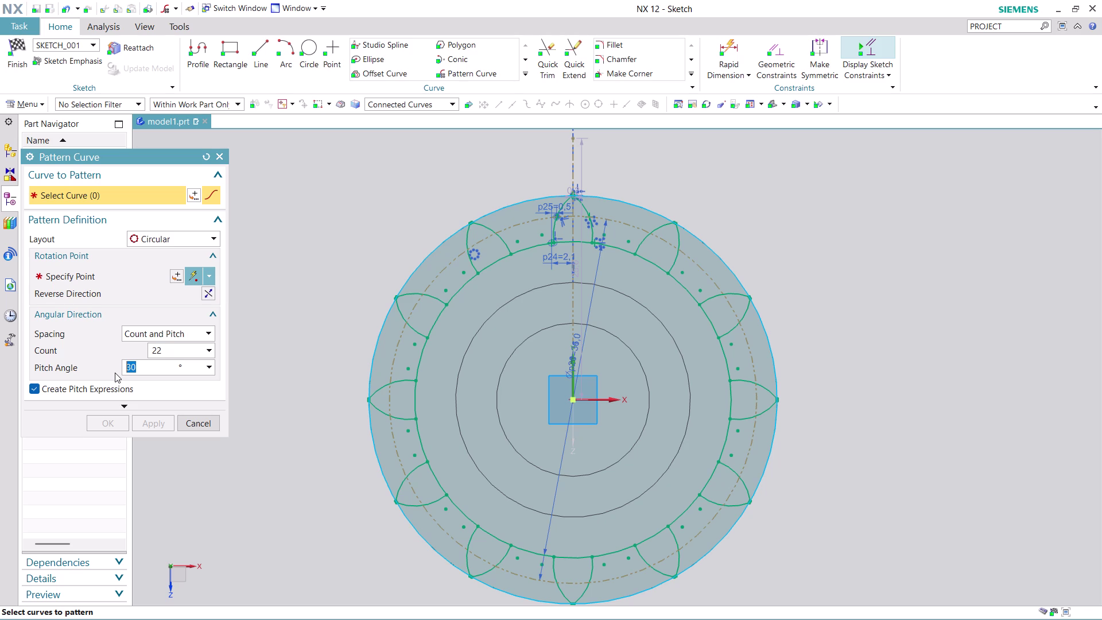
Pattern the four petal arcs around the shaft centre at a 15° pitch angle.
text(15)
click(114, 276)
click(123, 198)
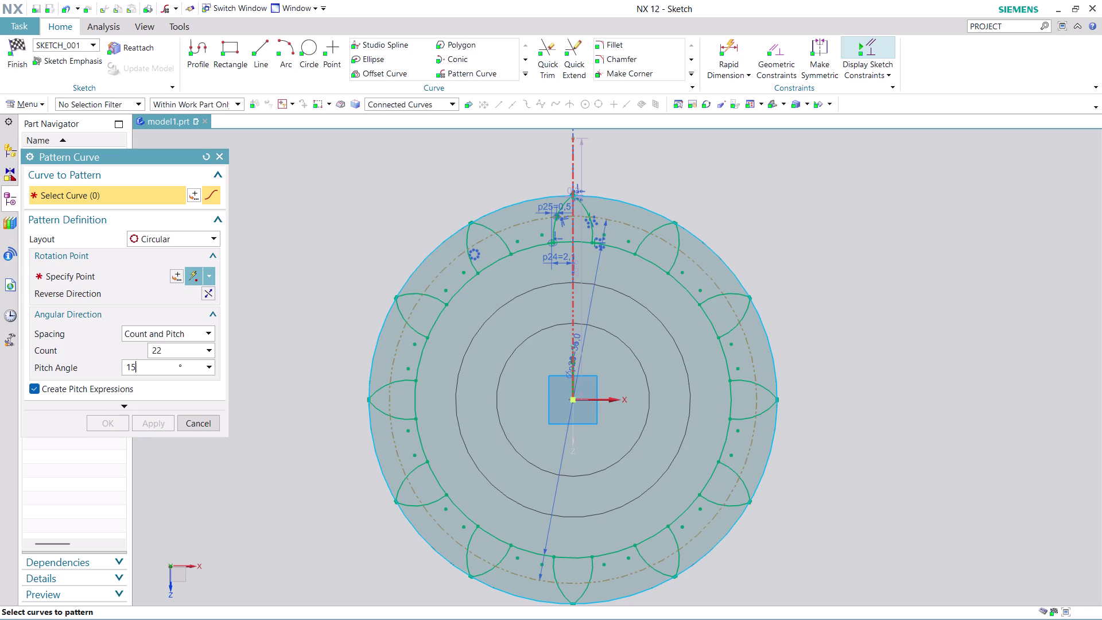
click(560, 207)
click(581, 211)
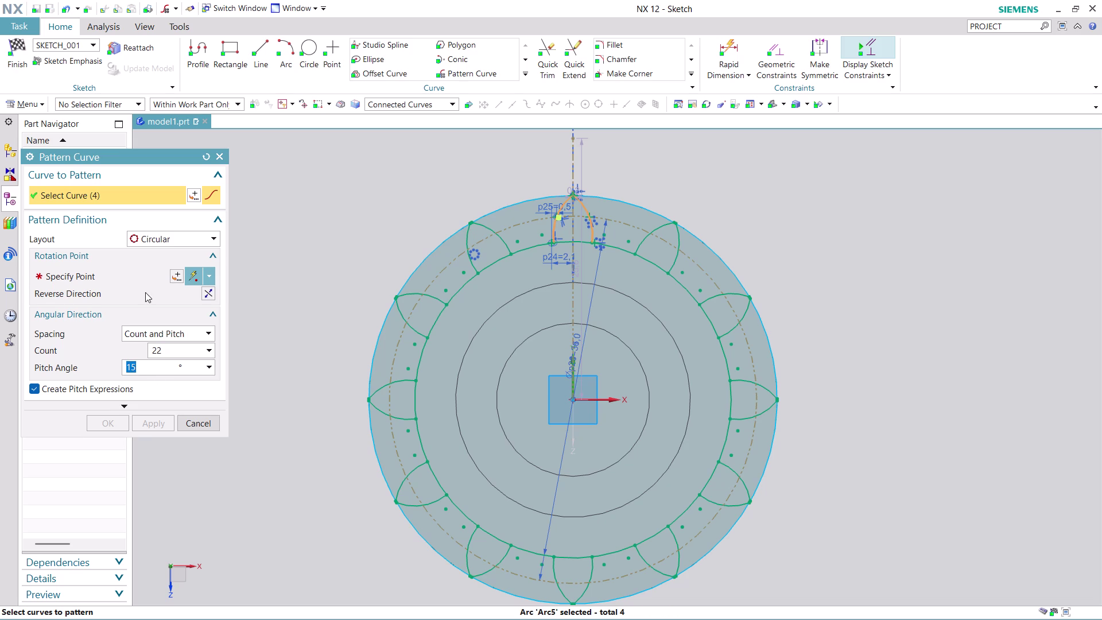
click(147, 276)
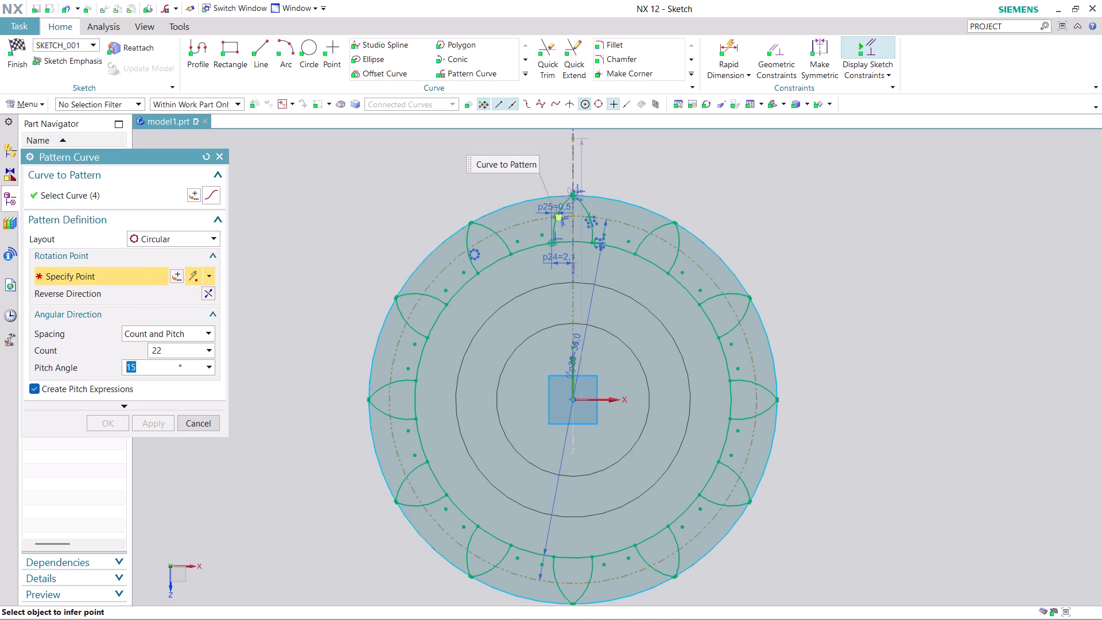
click(420, 435)
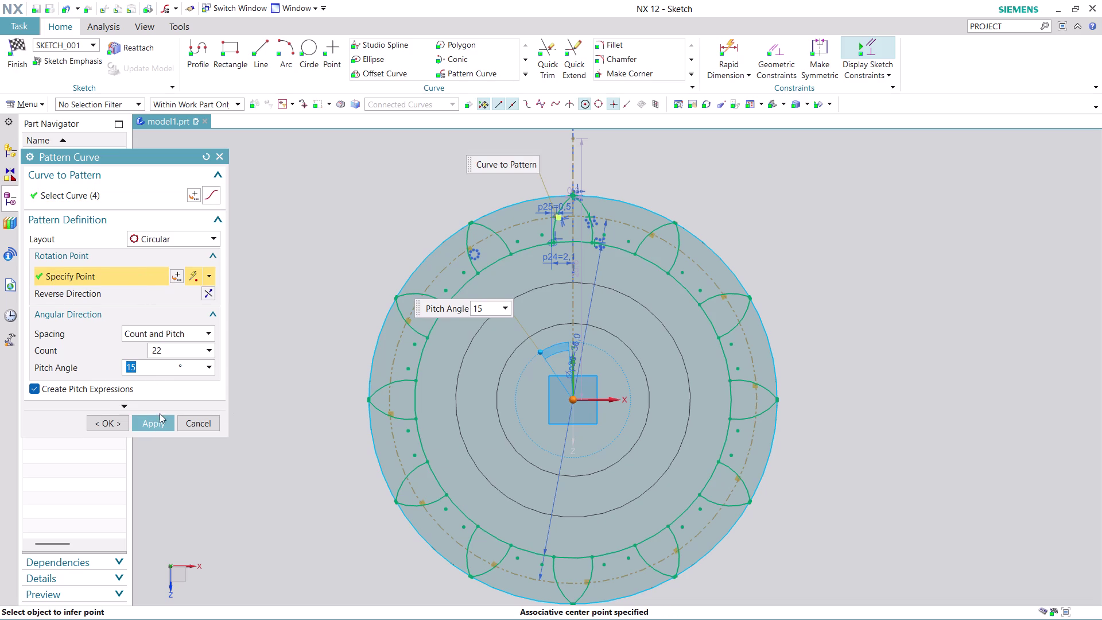
click(152, 424)
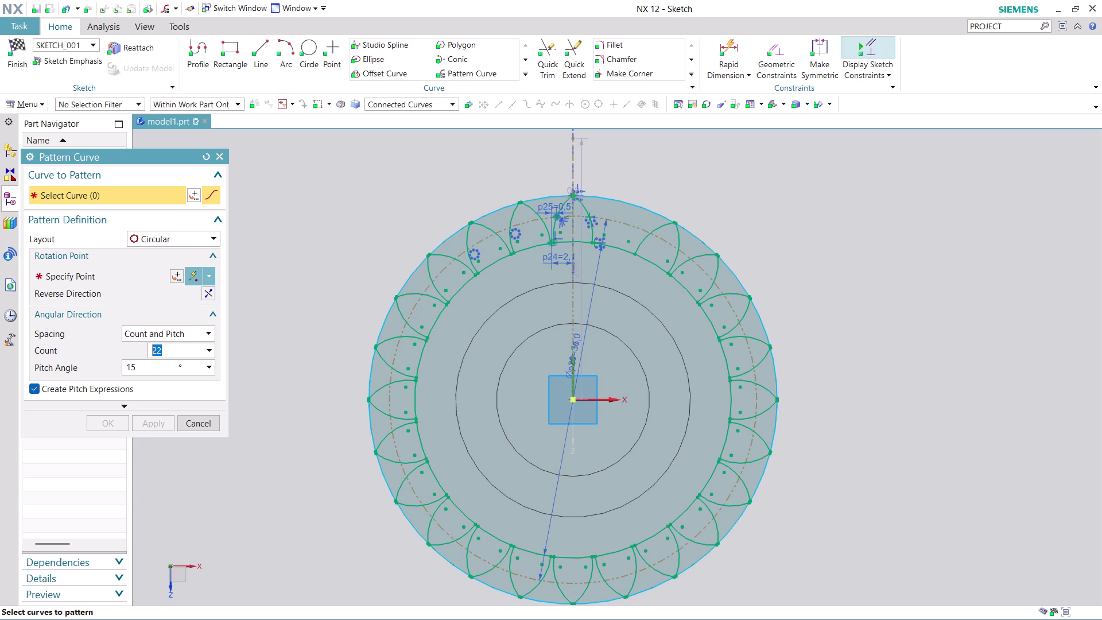
scroll(up, 3)
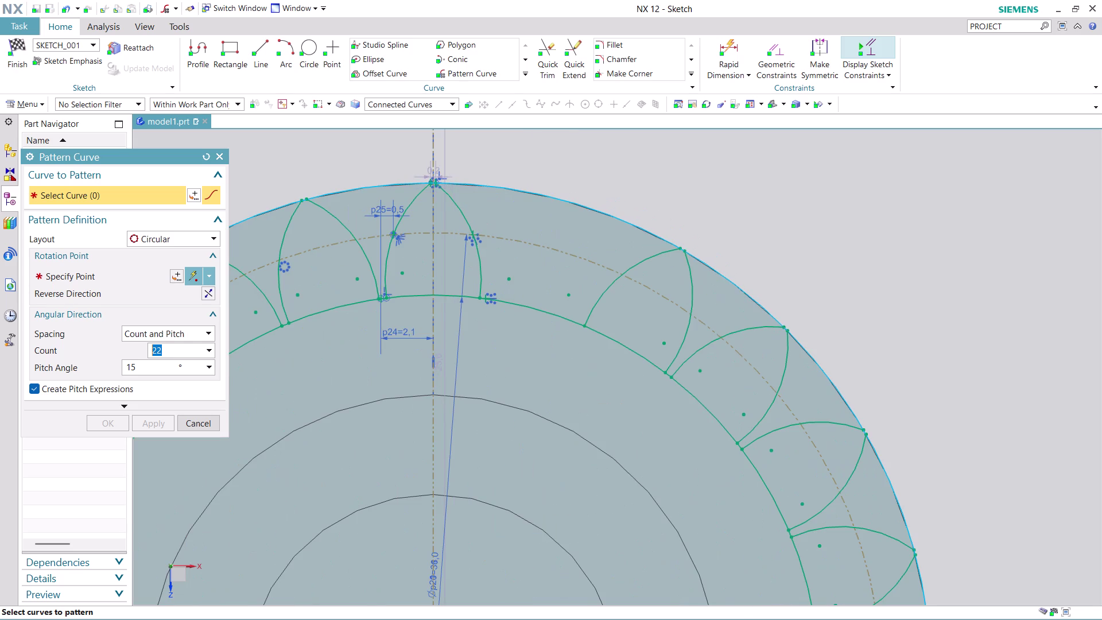
Set the count to 23 and pattern the top petal's four arcs about the shaft centre.
click(167, 351)
key(BackSpace)
key(3)
click(416, 199)
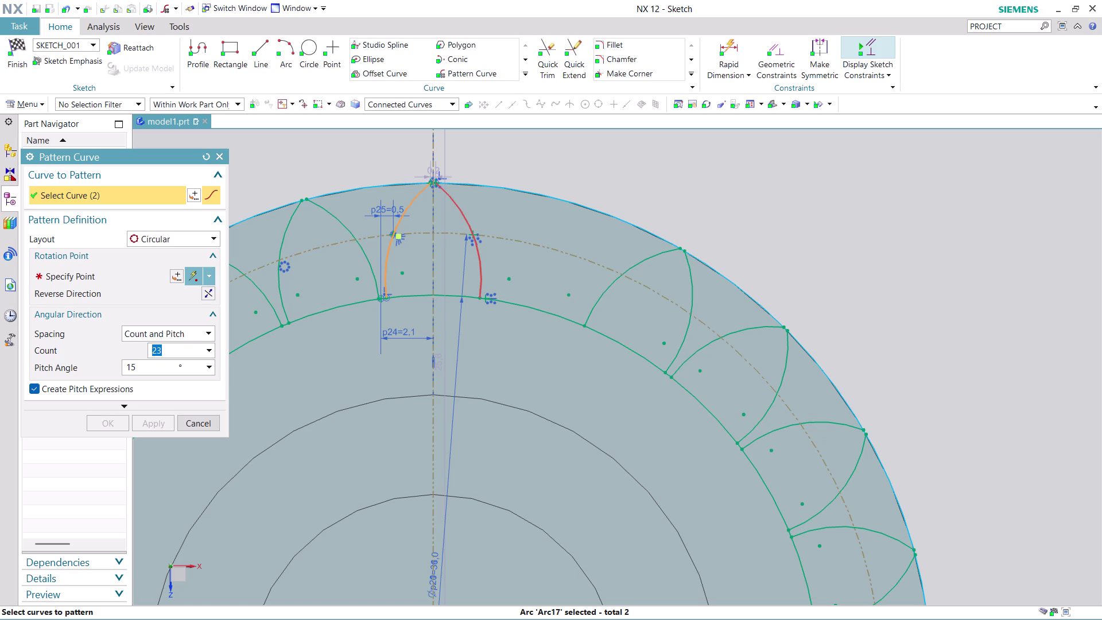
click(455, 204)
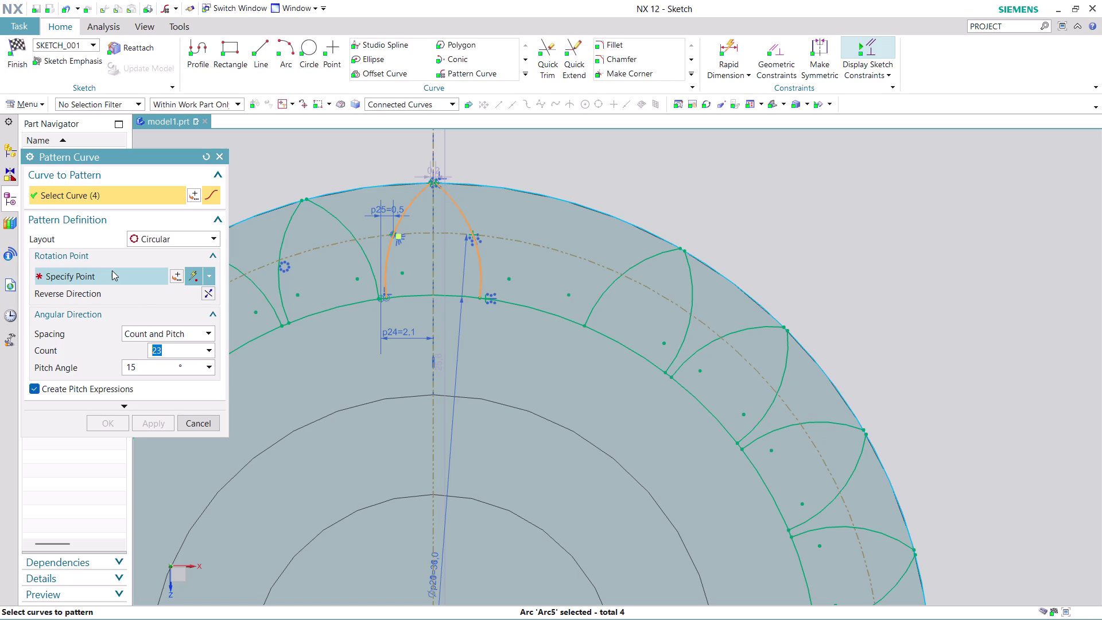
click(112, 270)
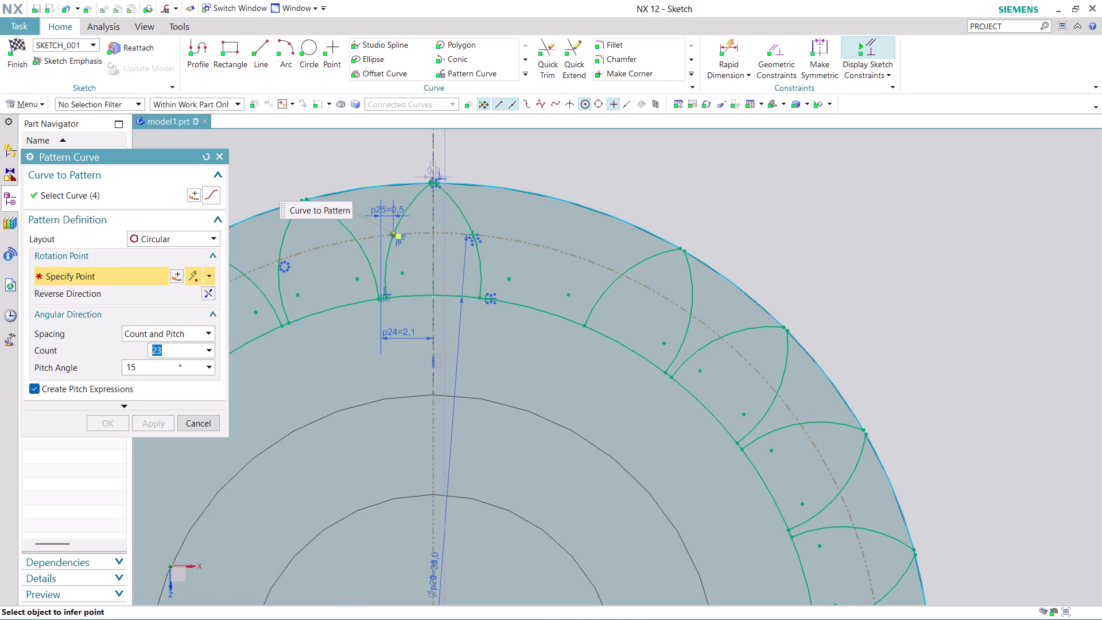
click(327, 308)
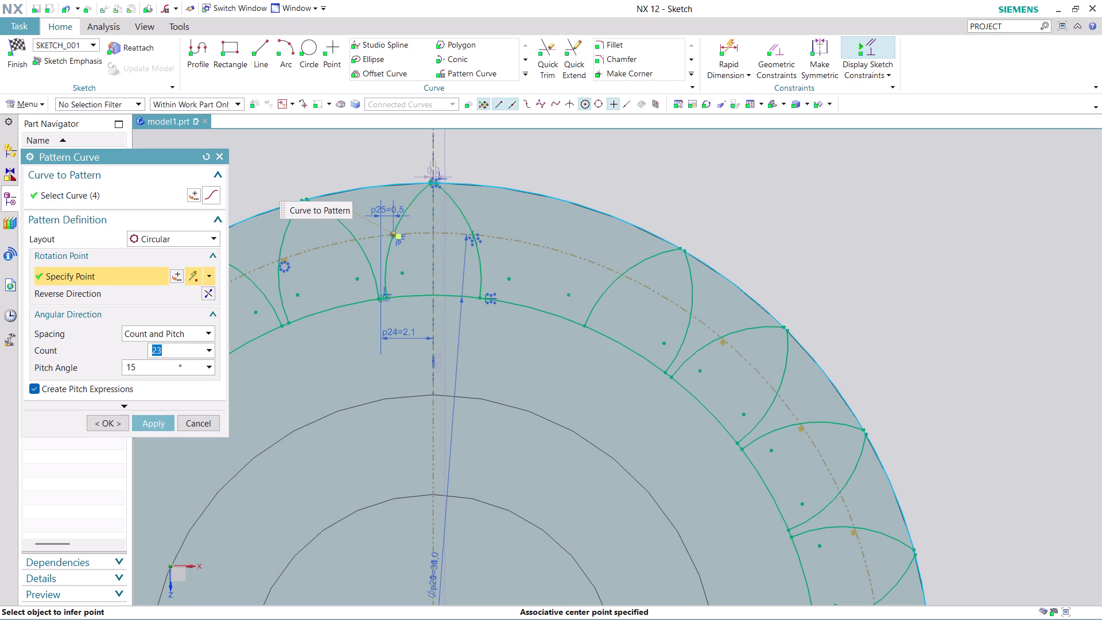
click(157, 421)
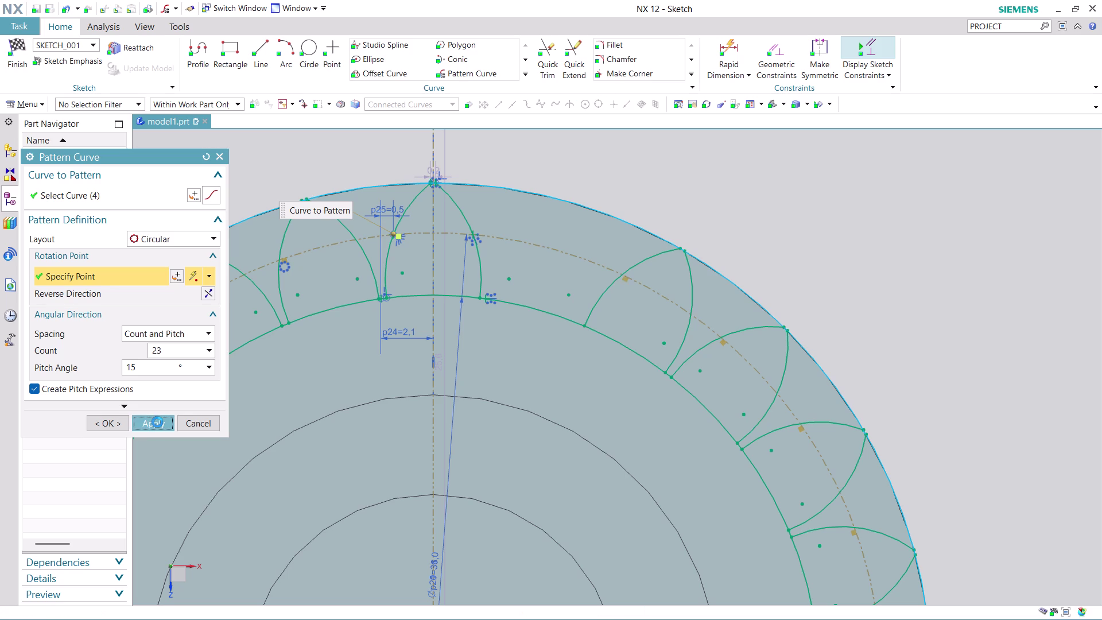
scroll(down, 3)
scroll(down, 3)
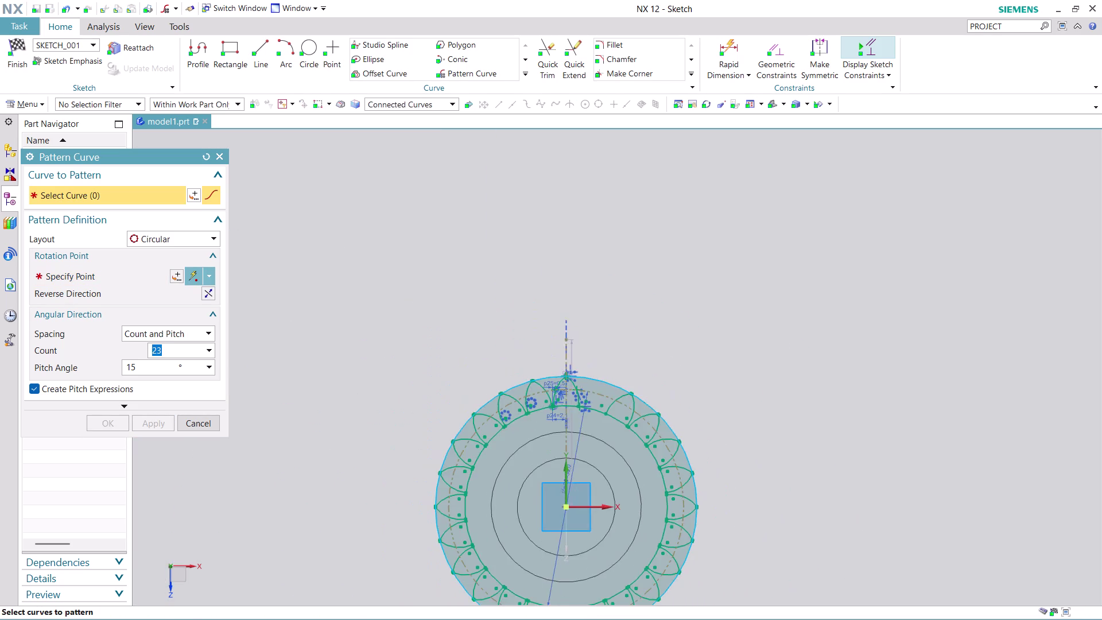
Dismiss the incoming message notification.
scroll(down, 3)
scroll(up, 3)
scroll(up, 3)
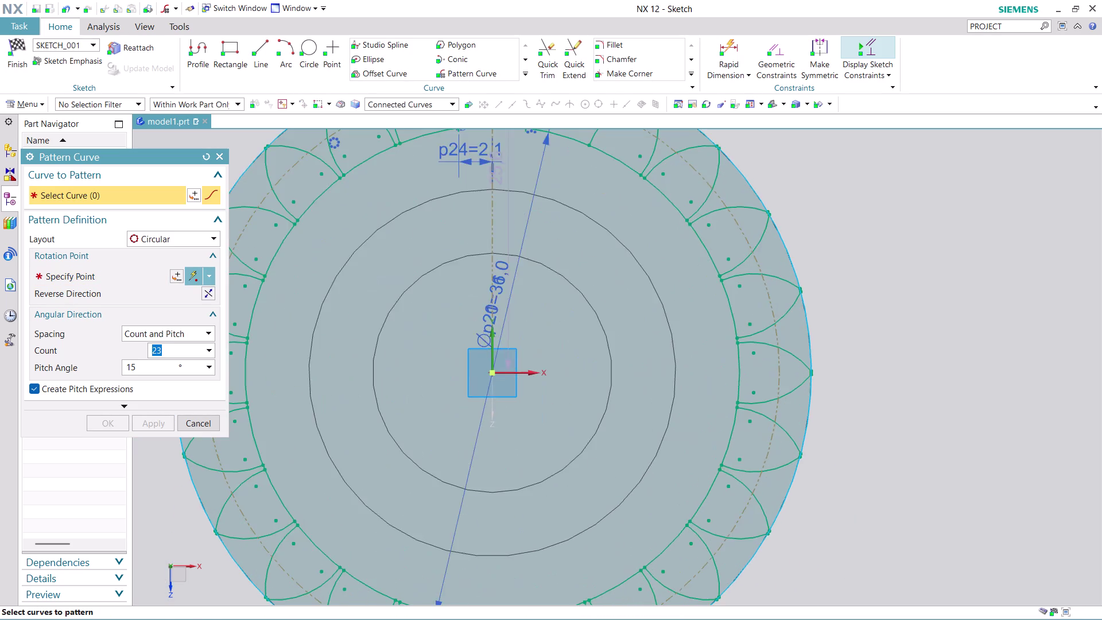
scroll(up, 3)
scroll(down, 3)
scroll(down, 3)
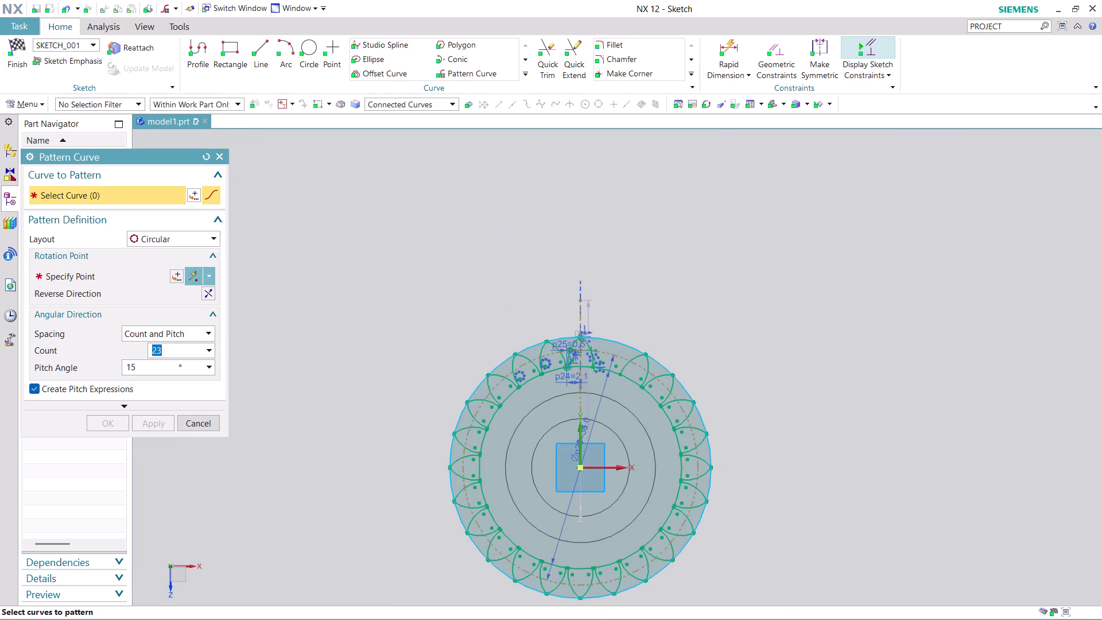
scroll(up, 3)
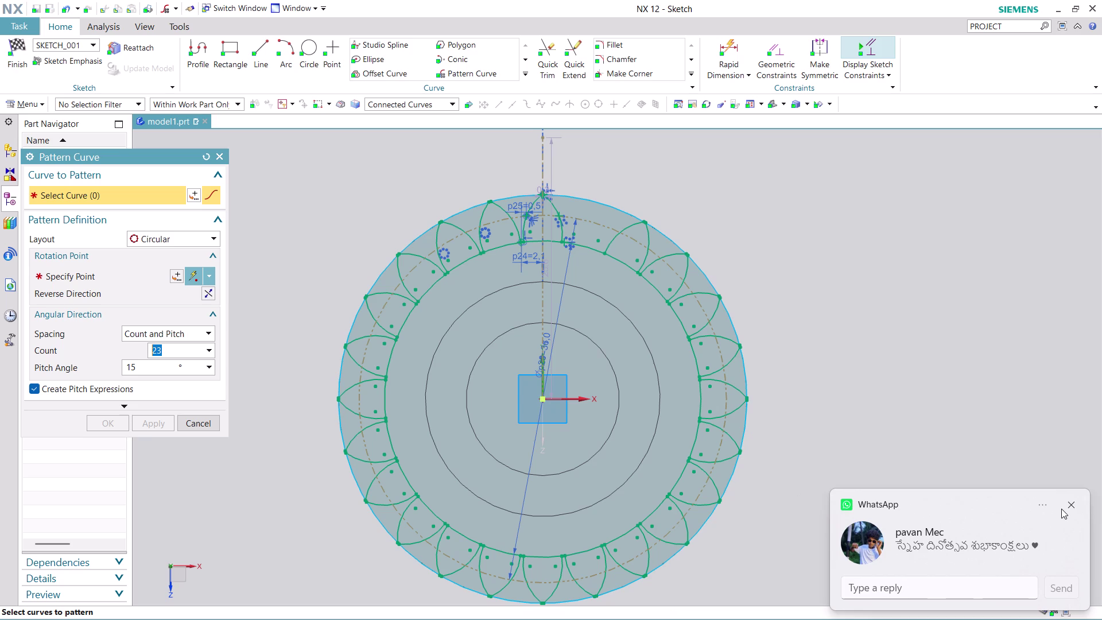
click(1070, 502)
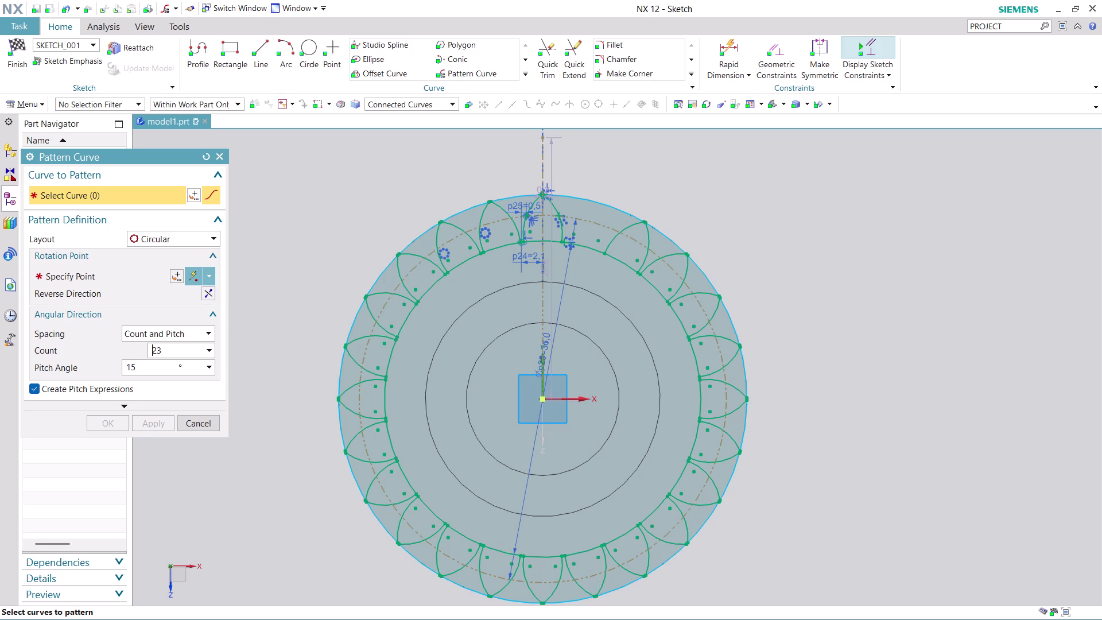
Change the pattern count to 20 and pick the top petal's four arcs.
click(169, 349)
key(BackSpace)
key(0)
click(527, 210)
click(552, 211)
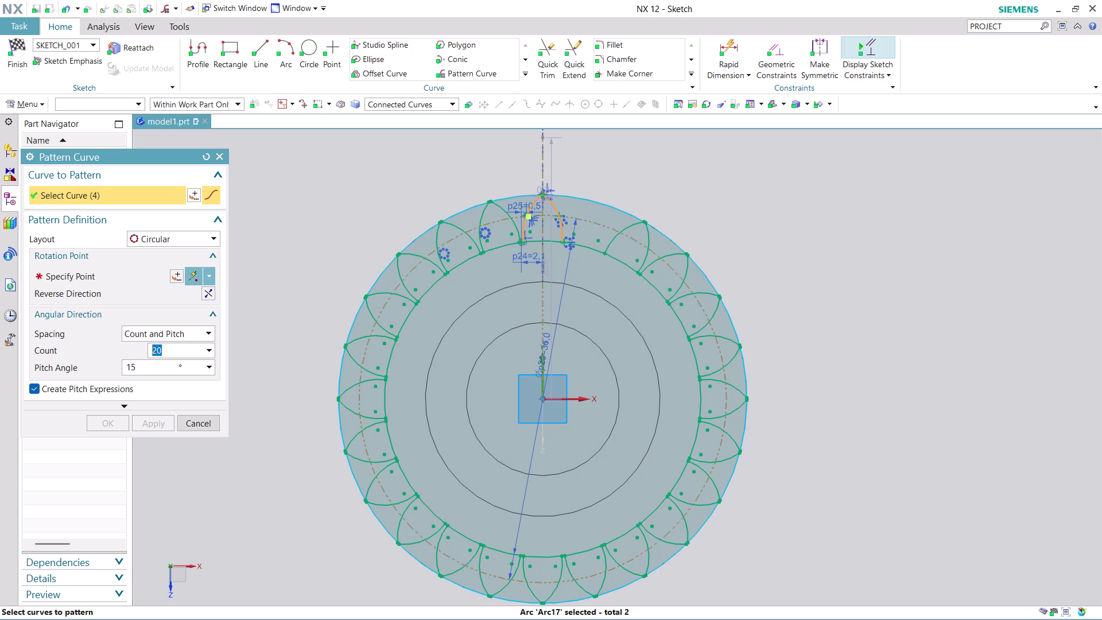
Apply the 20-copy pattern about the shaft centre.
click(113, 281)
click(433, 289)
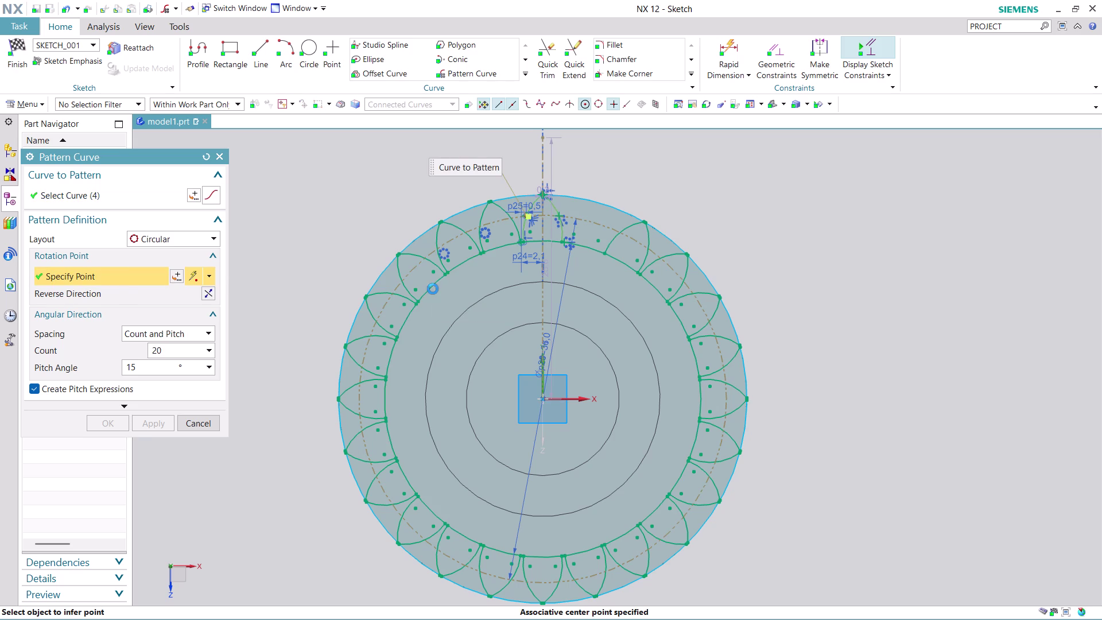
click(158, 424)
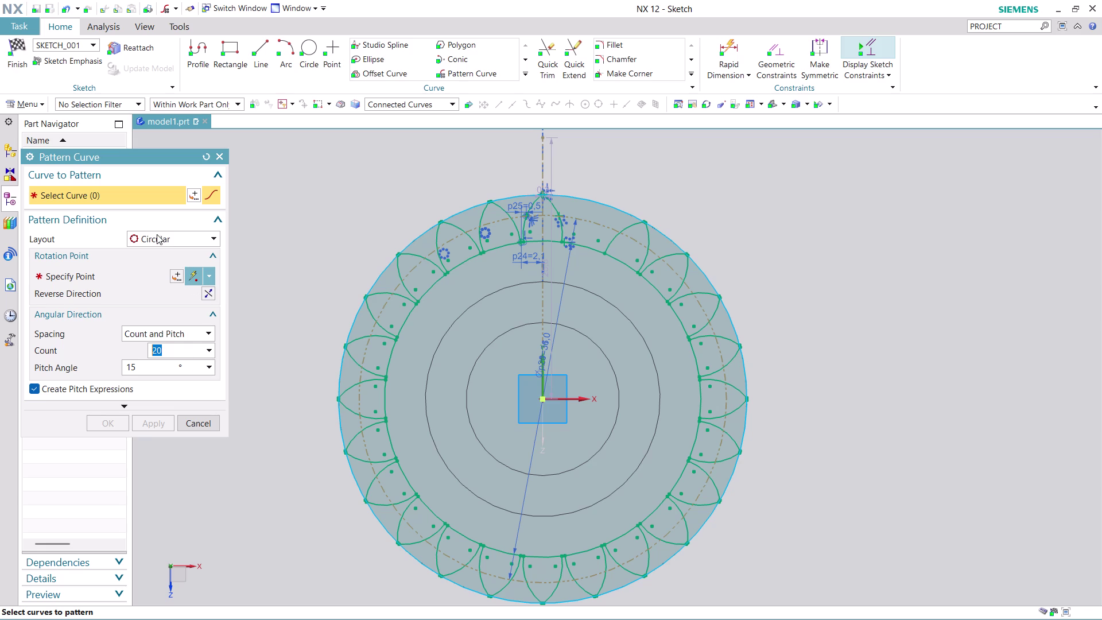
Pattern the top petal's arcs with 18 copies about the centre, then close the tool.
click(530, 205)
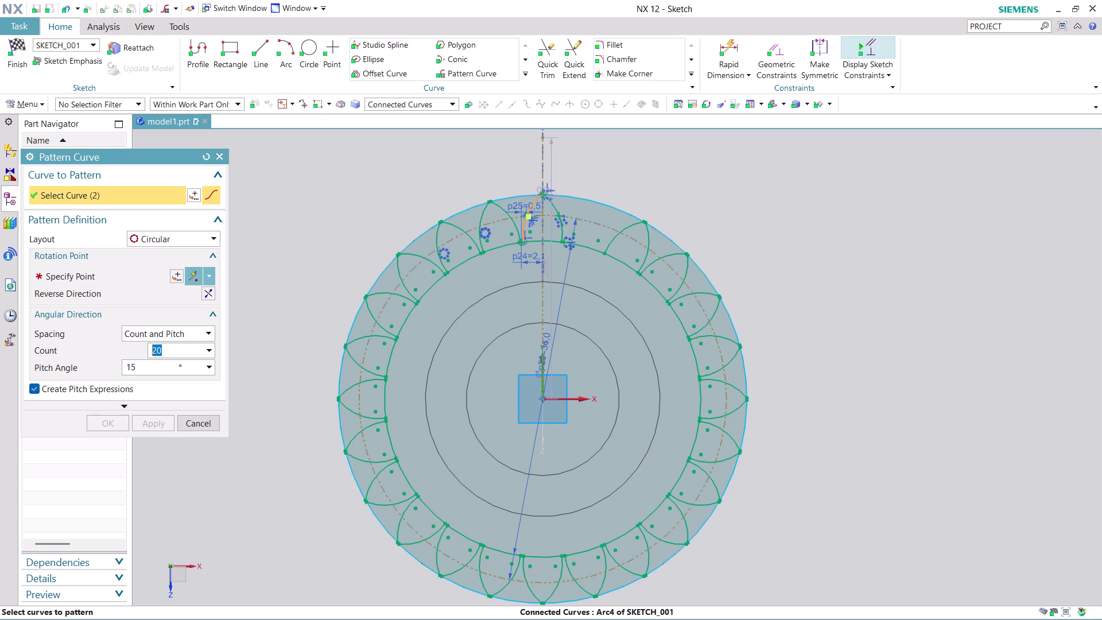
click(558, 210)
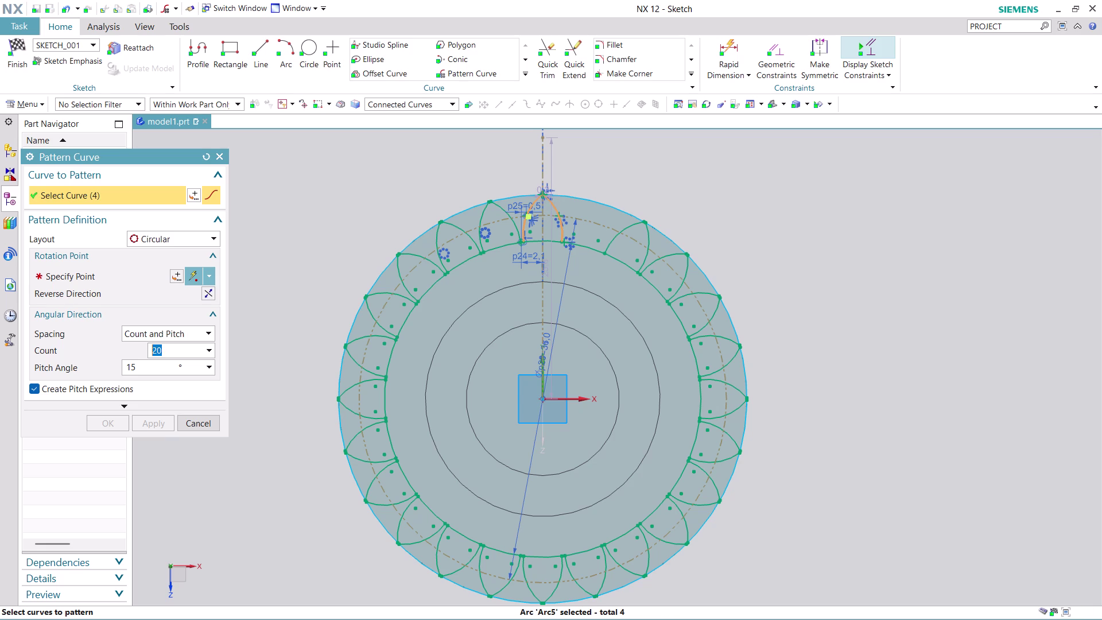
click(140, 275)
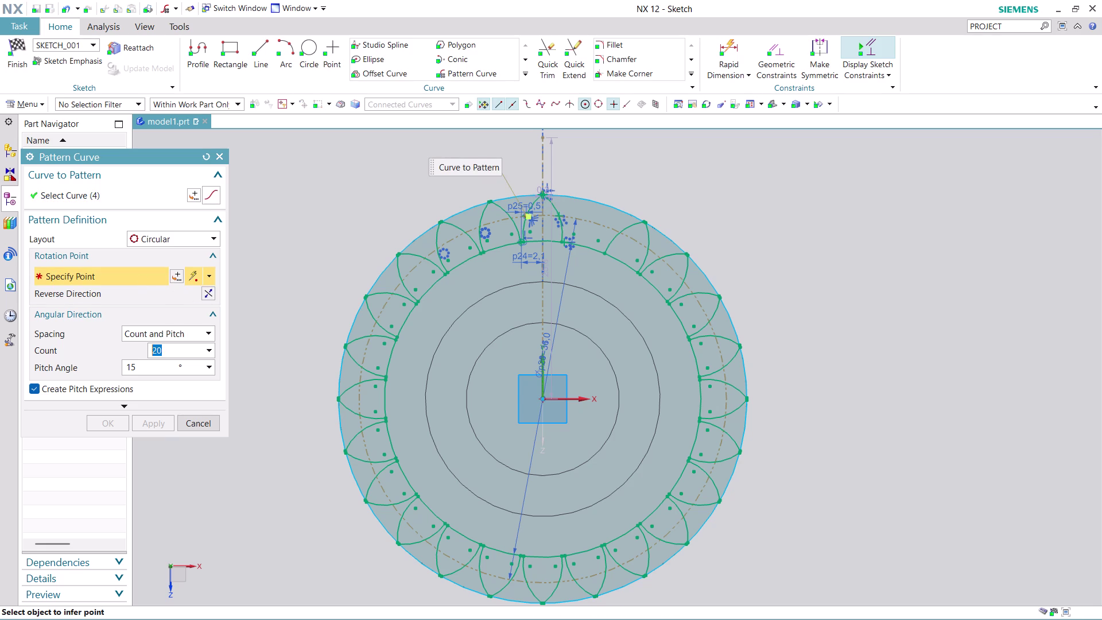
click(497, 246)
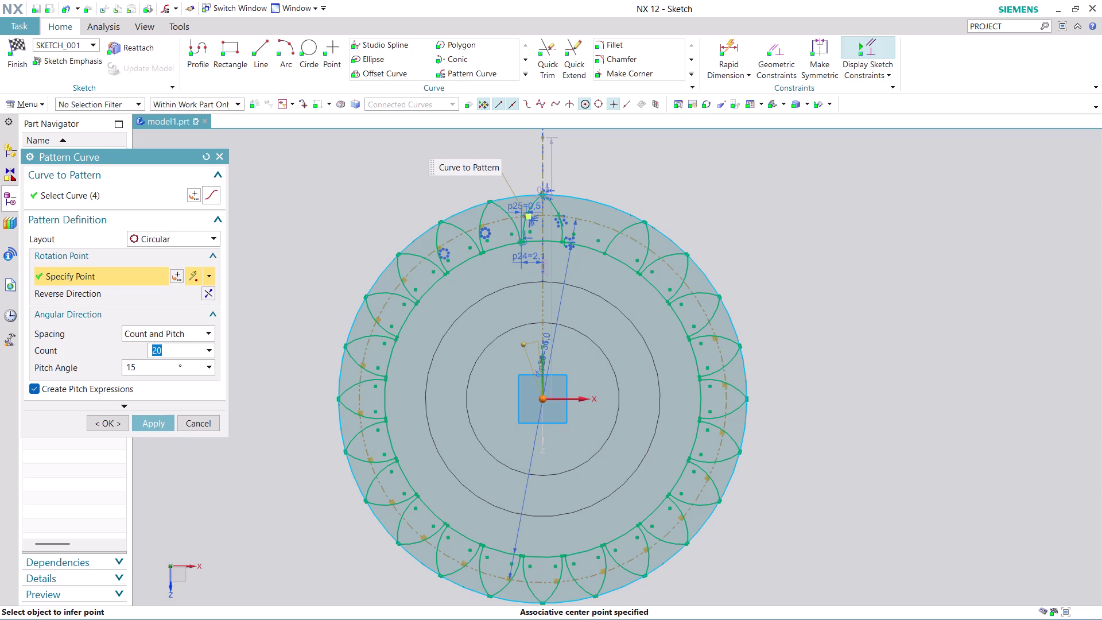
text(18)
click(163, 425)
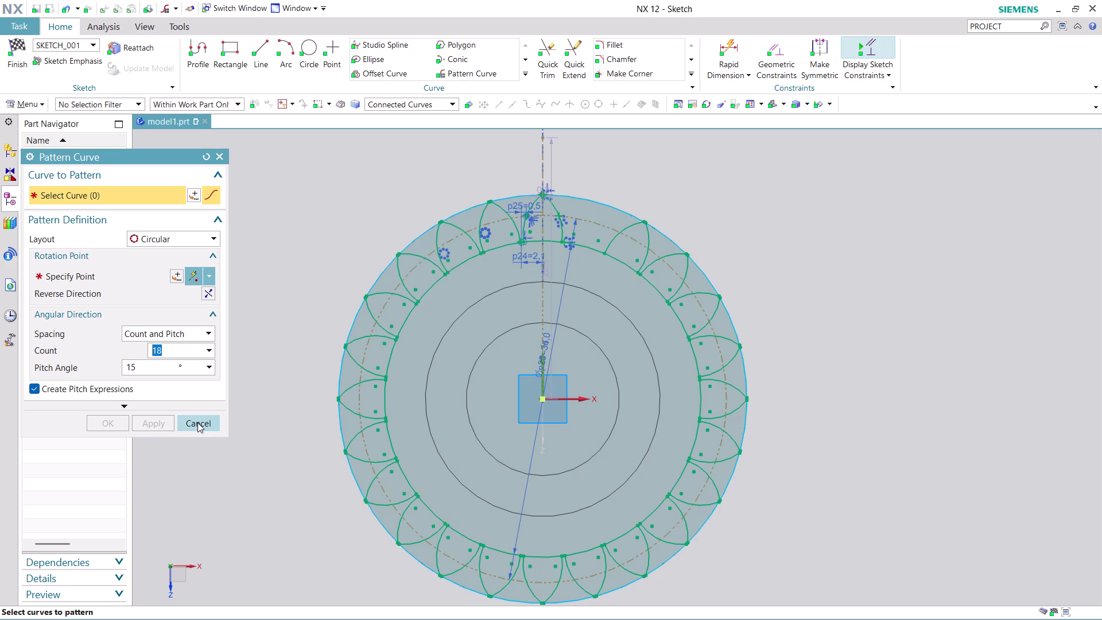
click(198, 423)
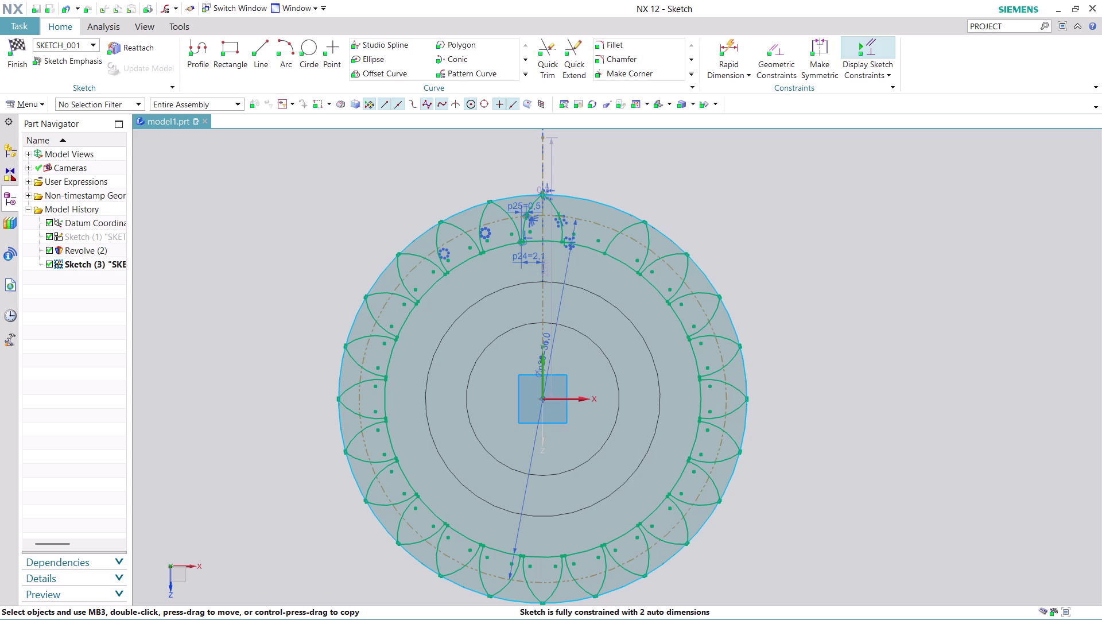
Undo five petal patterns, leaving a single petal.
key(ctrl+z)
key(ctrl+z)
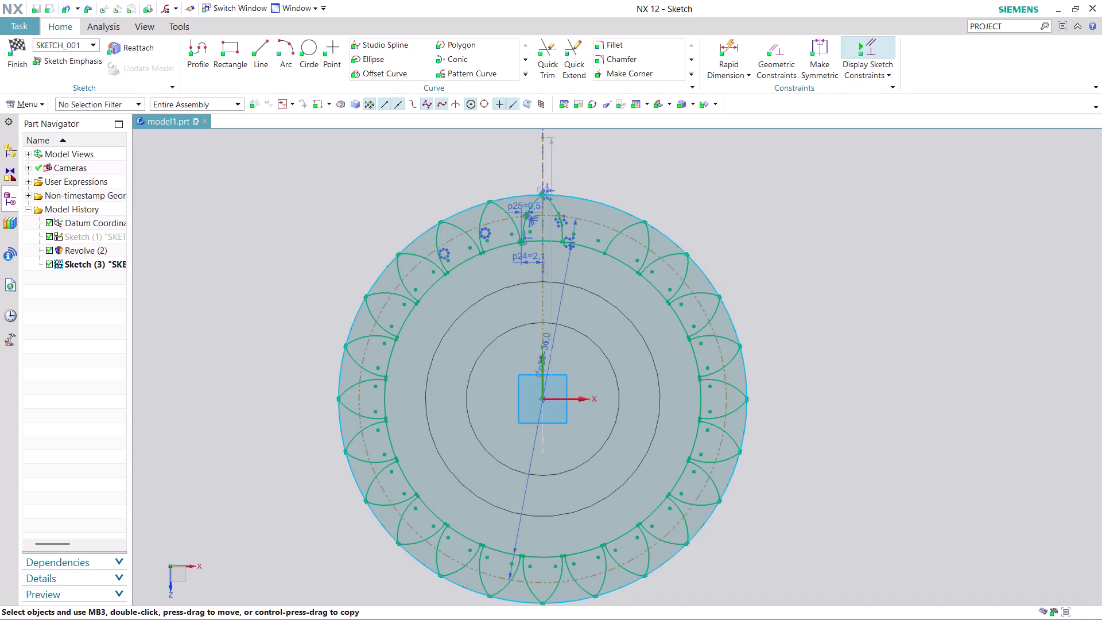
key(ctrl+z)
key(ctrl+z)
key(ctrl+z)
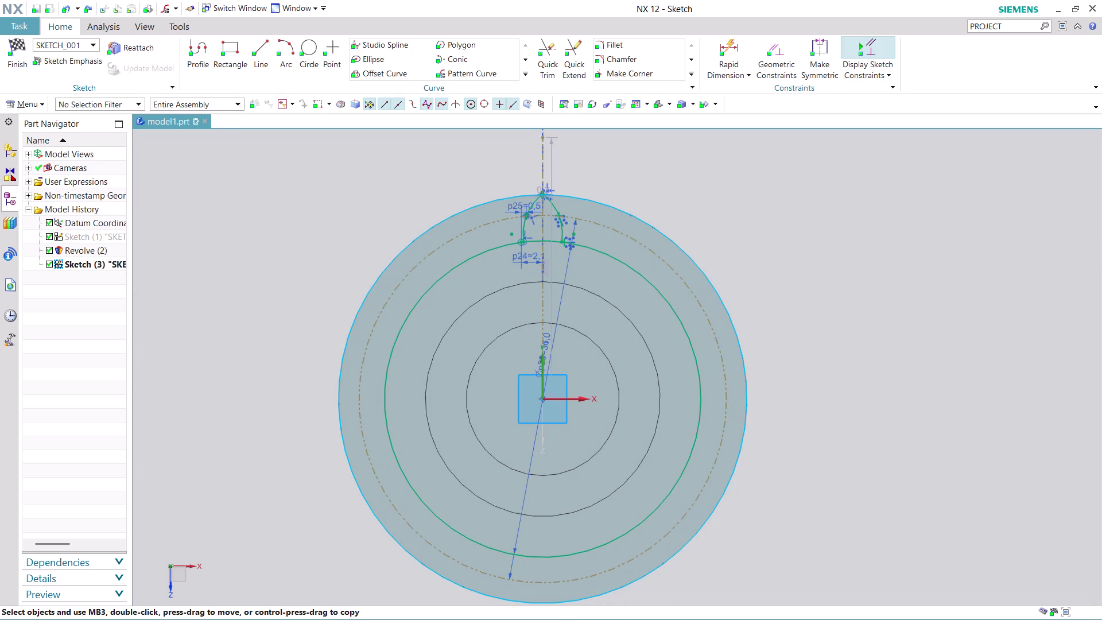
Reopen Pattern Curve and pick the single petal's arcs and the shaft centre.
click(488, 72)
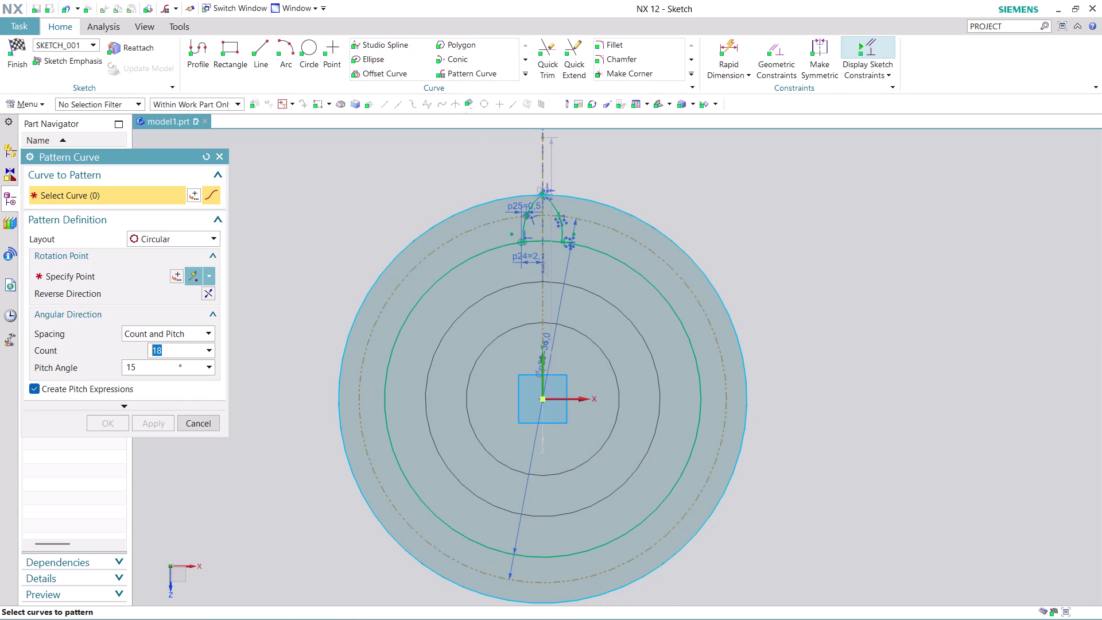
scroll(up, 3)
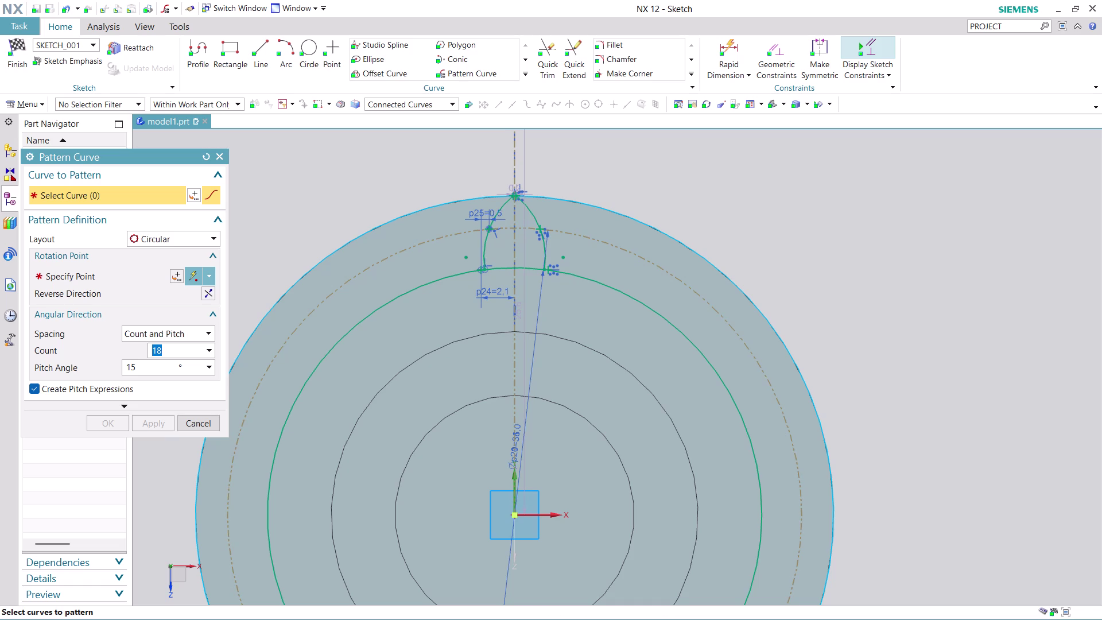
click(499, 211)
click(527, 214)
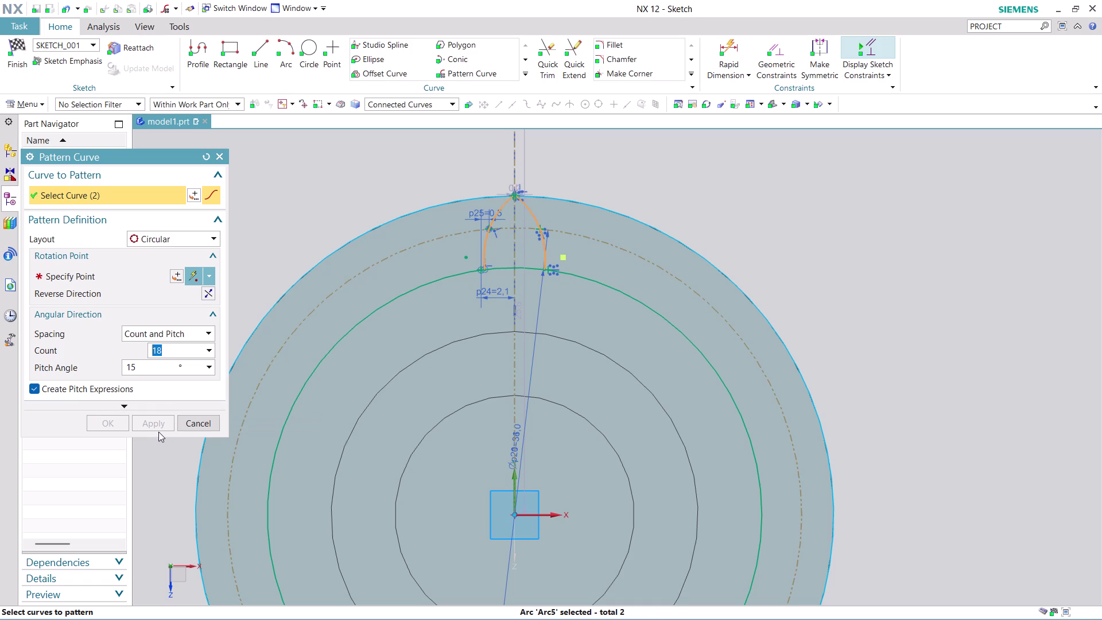
click(125, 278)
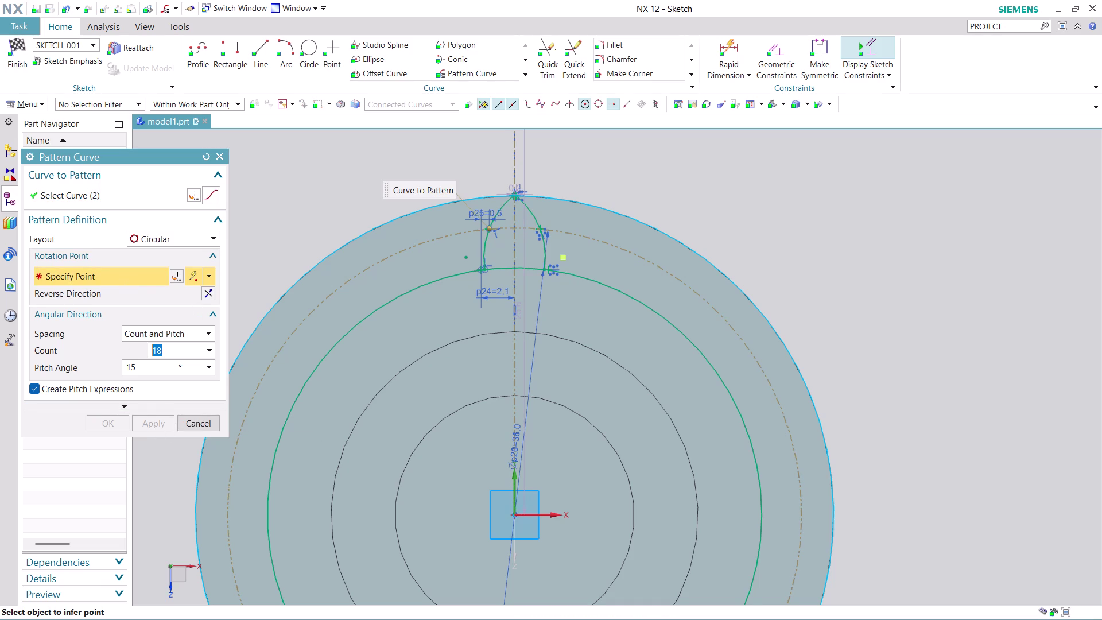
click(368, 318)
Set the count to 20 and apply the circular petal ring at 15° pitch.
scroll(down, 3)
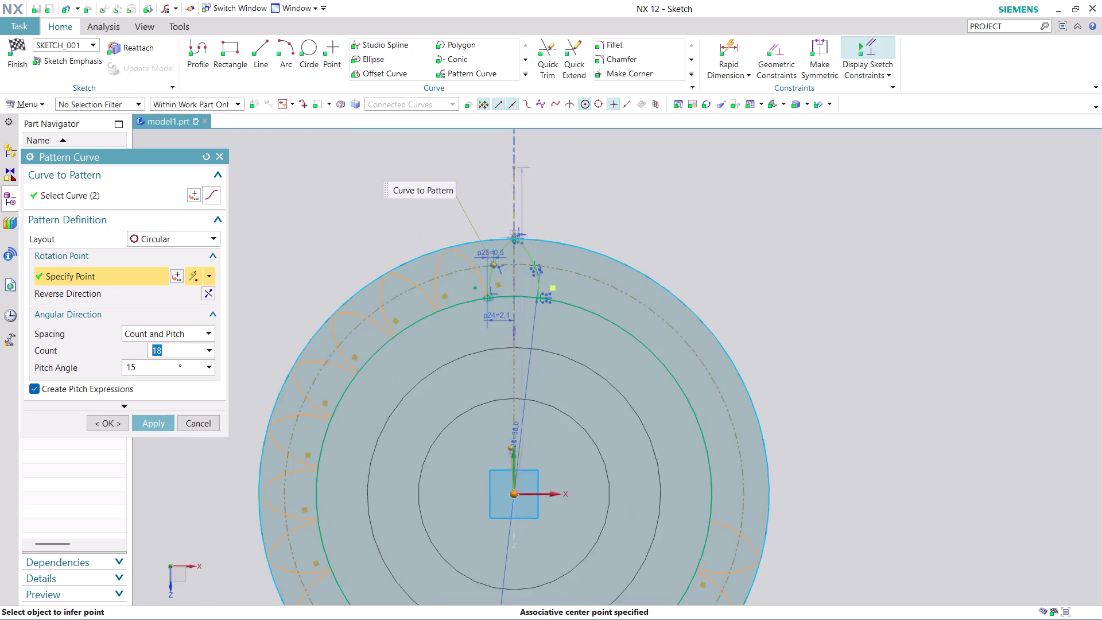
scroll(down, 3)
scroll(up, 3)
scroll(up, 3)
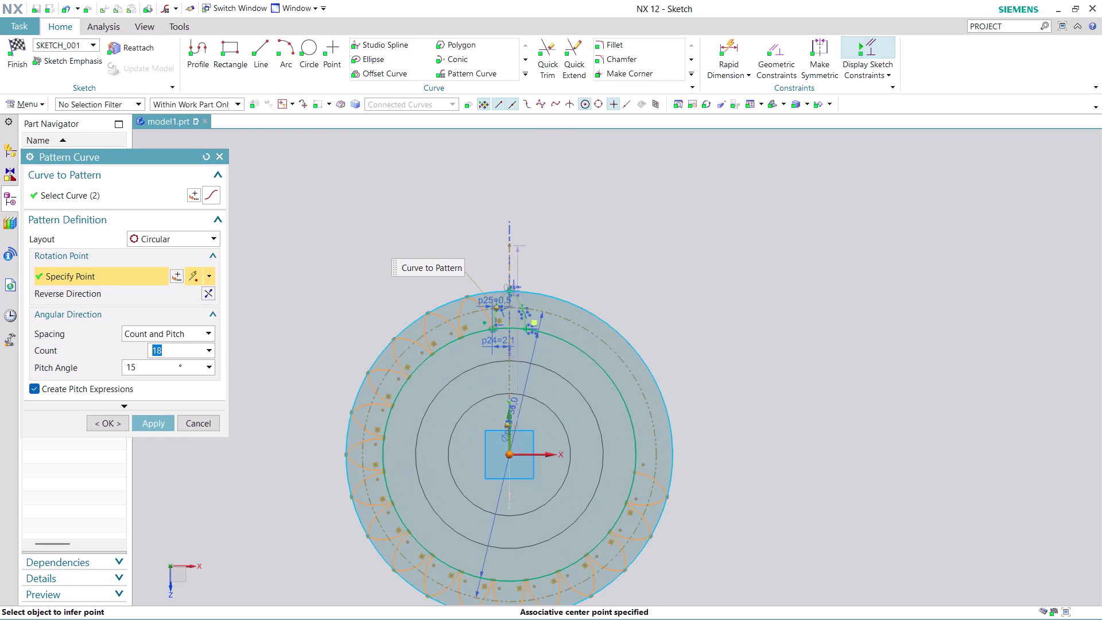
scroll(up, 3)
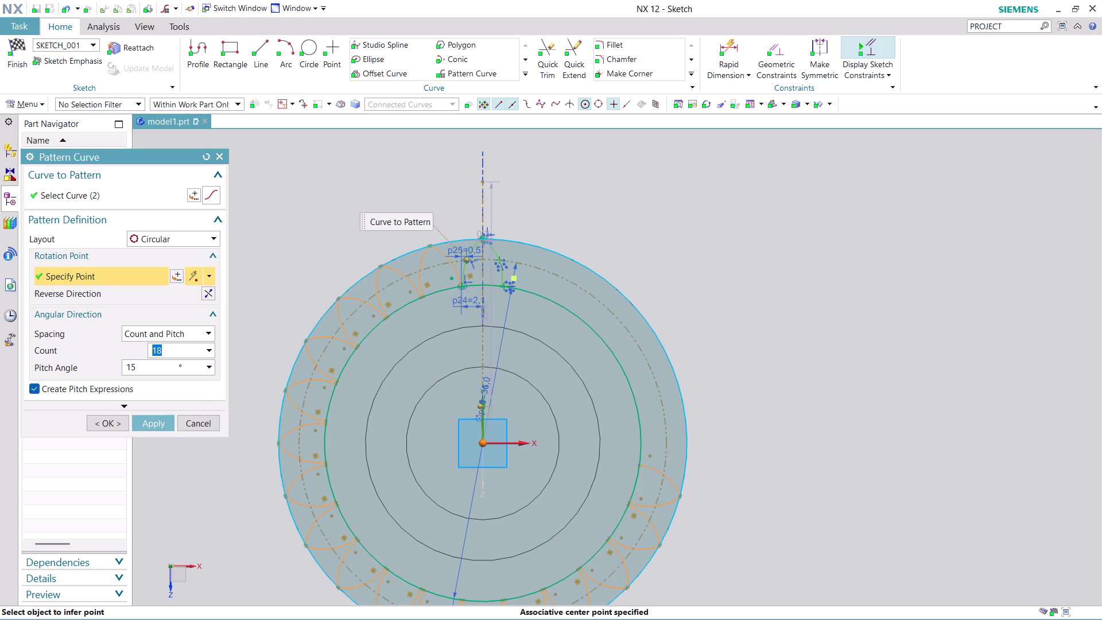
text(20)
click(161, 421)
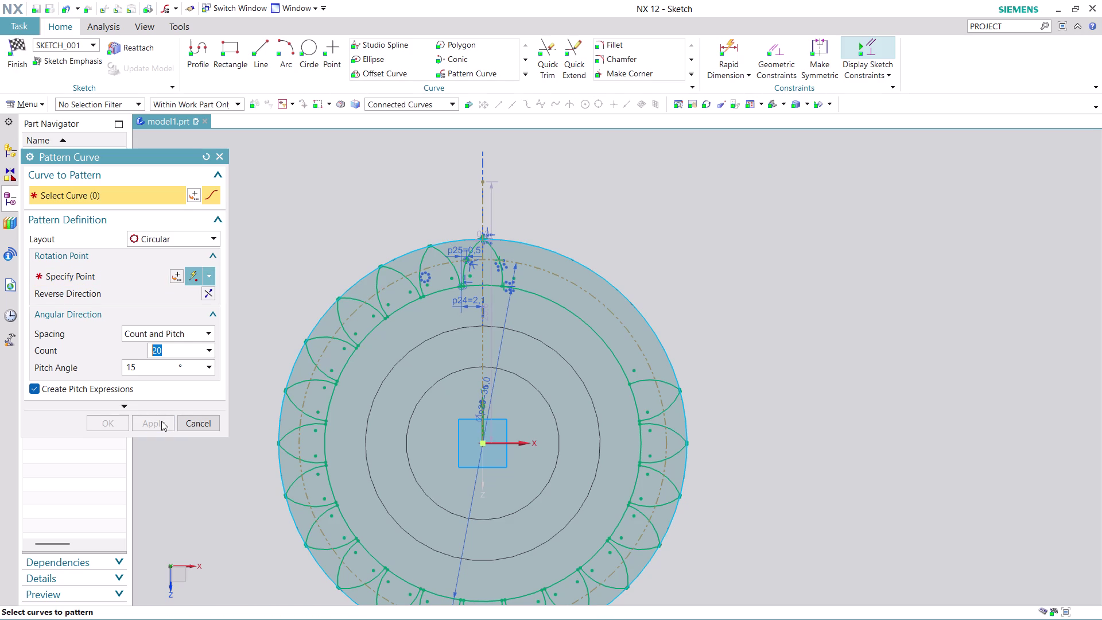
Set count 23, pick two petal arcs and the inner circle, then cancel Pattern Curve.
text(2)
text(3)
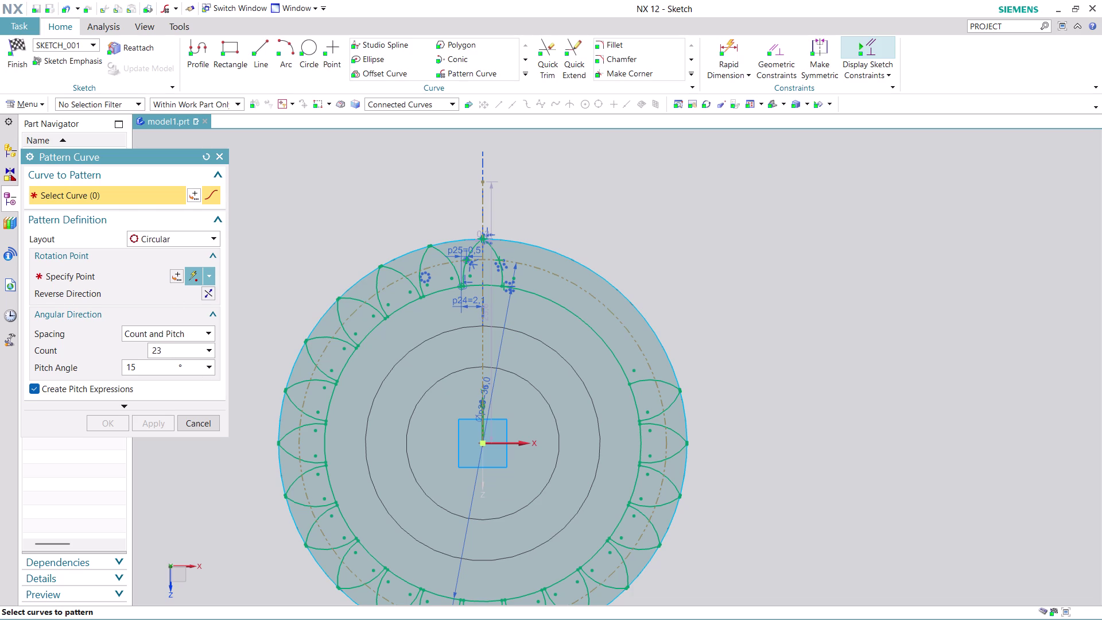
click(473, 250)
click(490, 251)
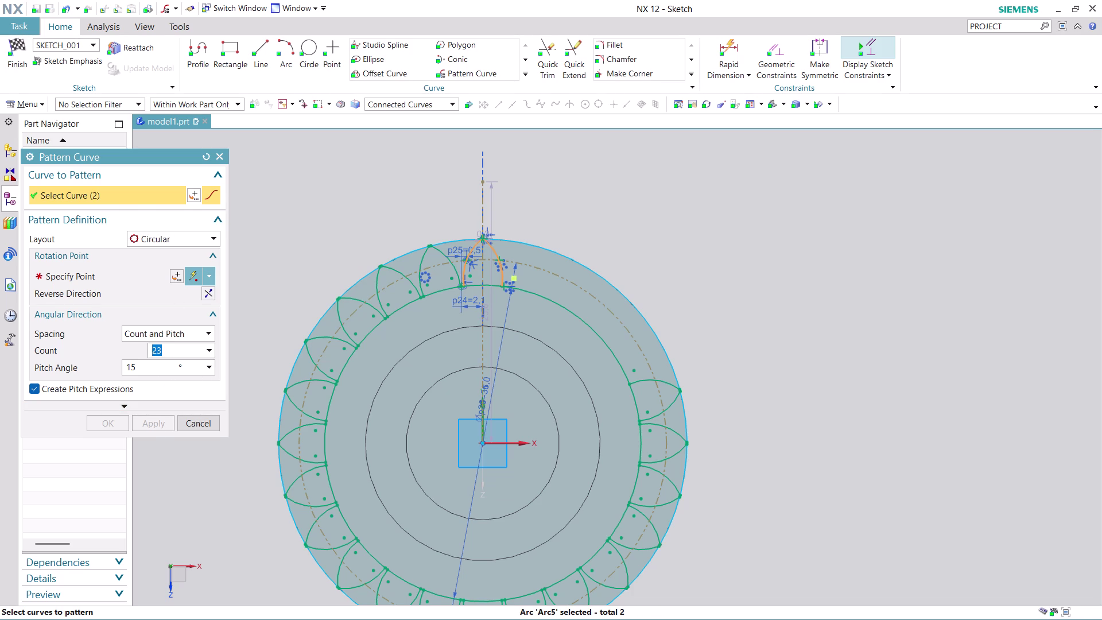
click(403, 307)
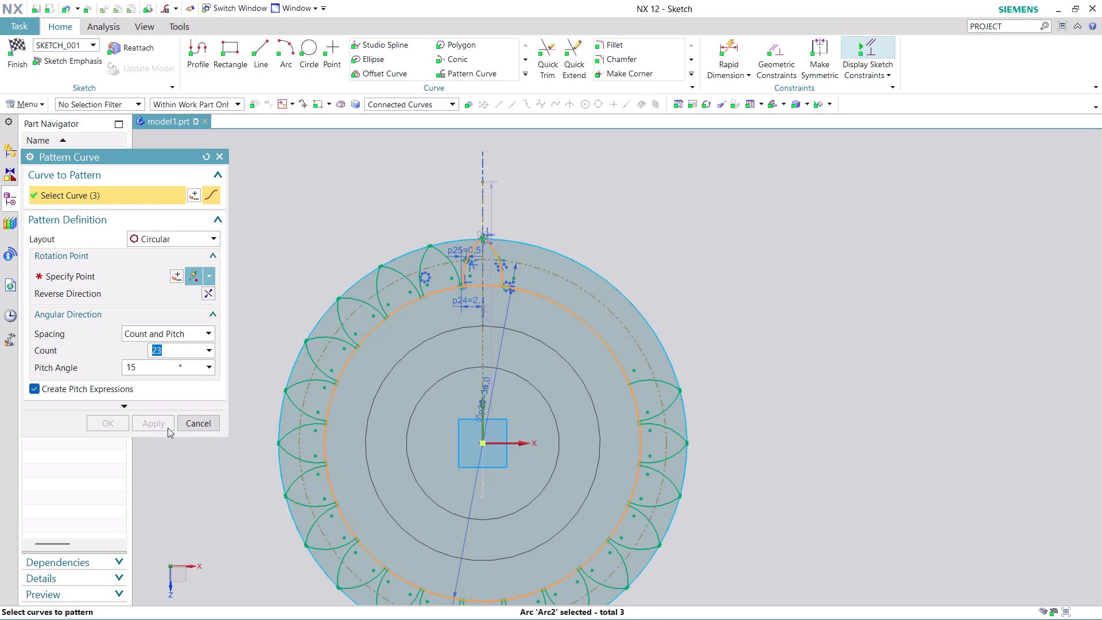
click(98, 270)
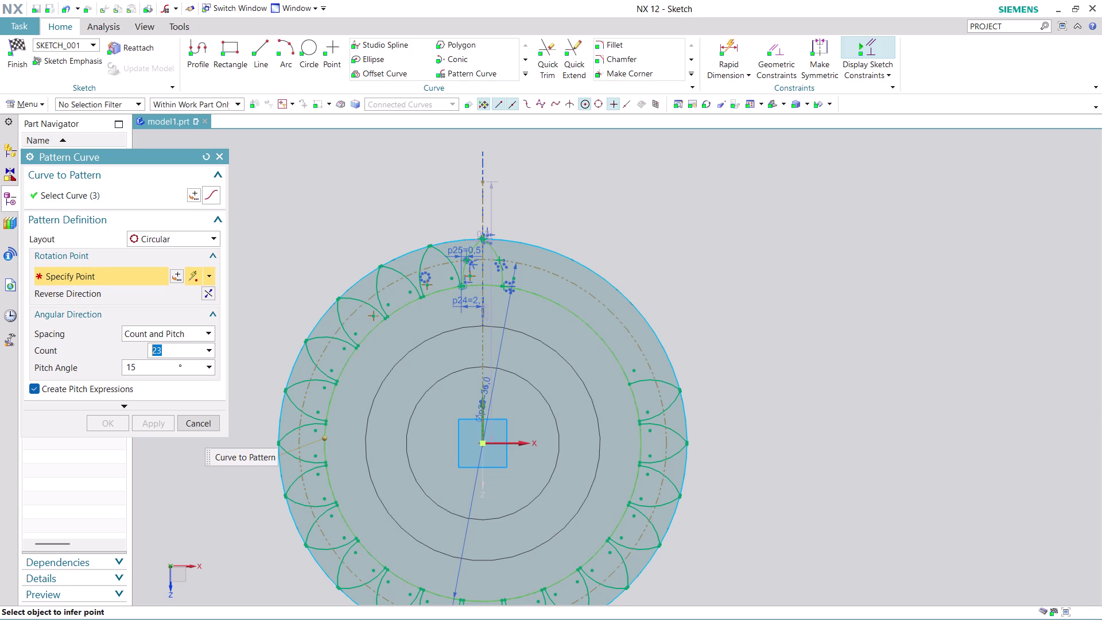
click(327, 434)
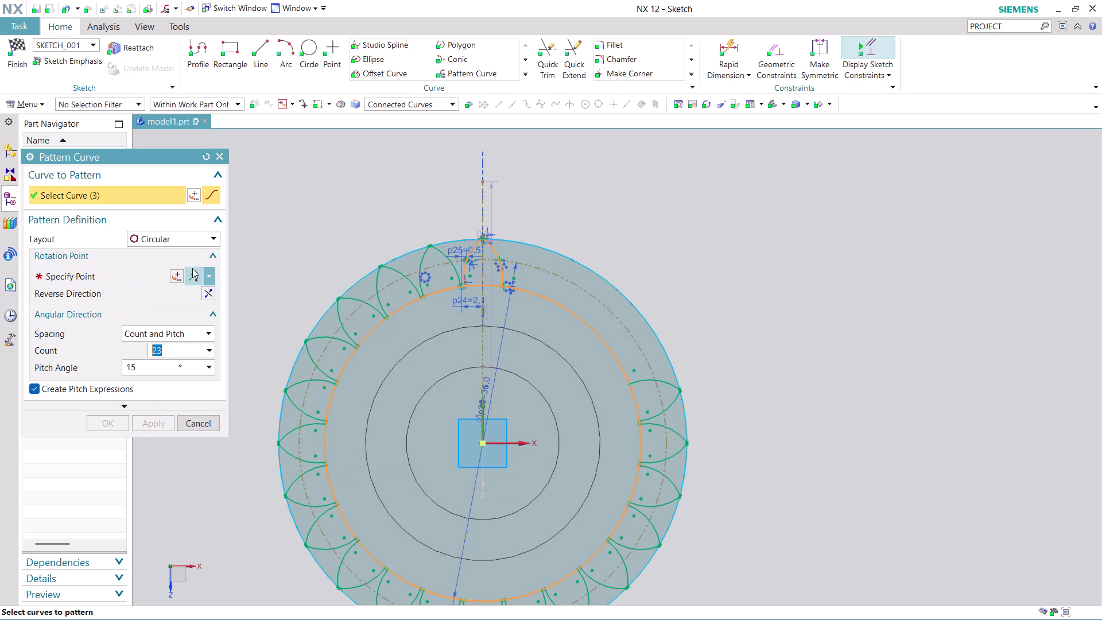
click(206, 418)
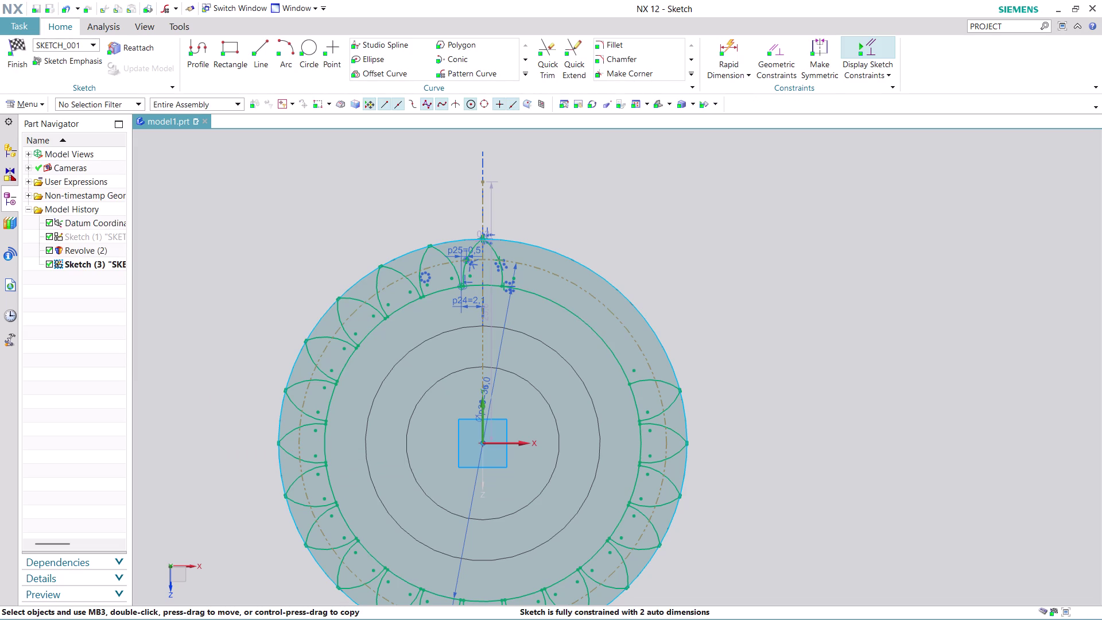
Undo the petal ring and re-pick both petal arcs with a 30° pitch angle.
key(ctrl+z)
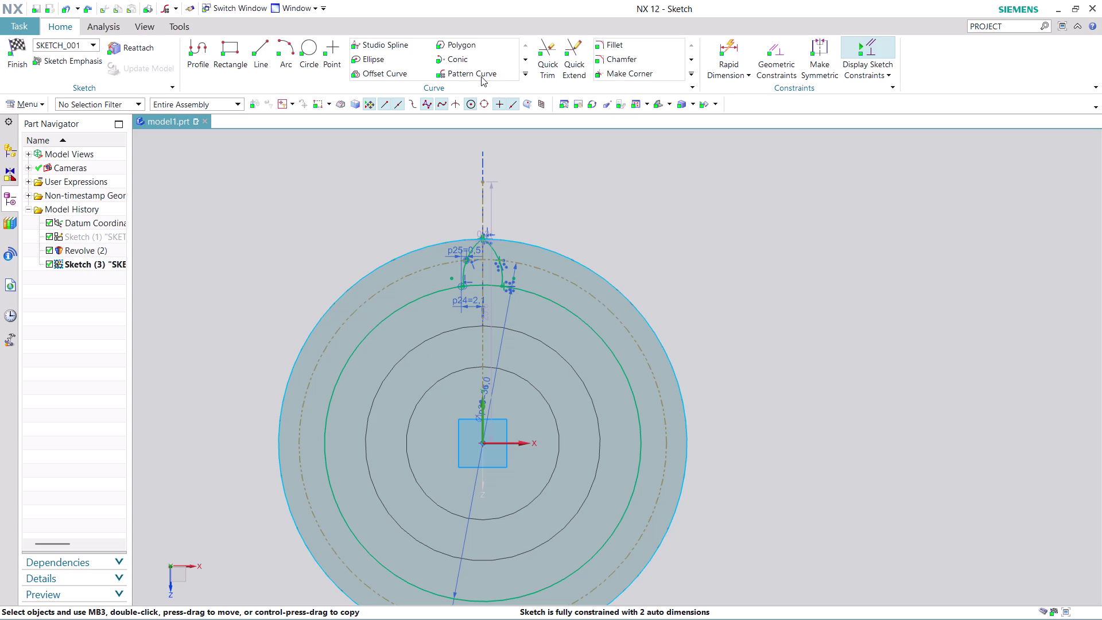
click(476, 77)
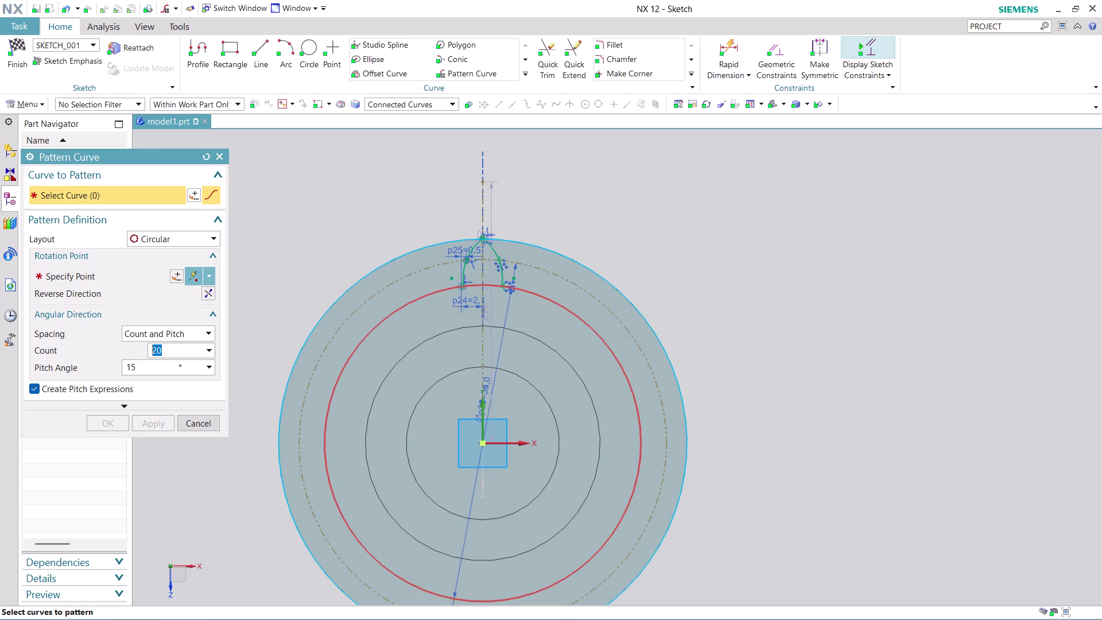
click(475, 248)
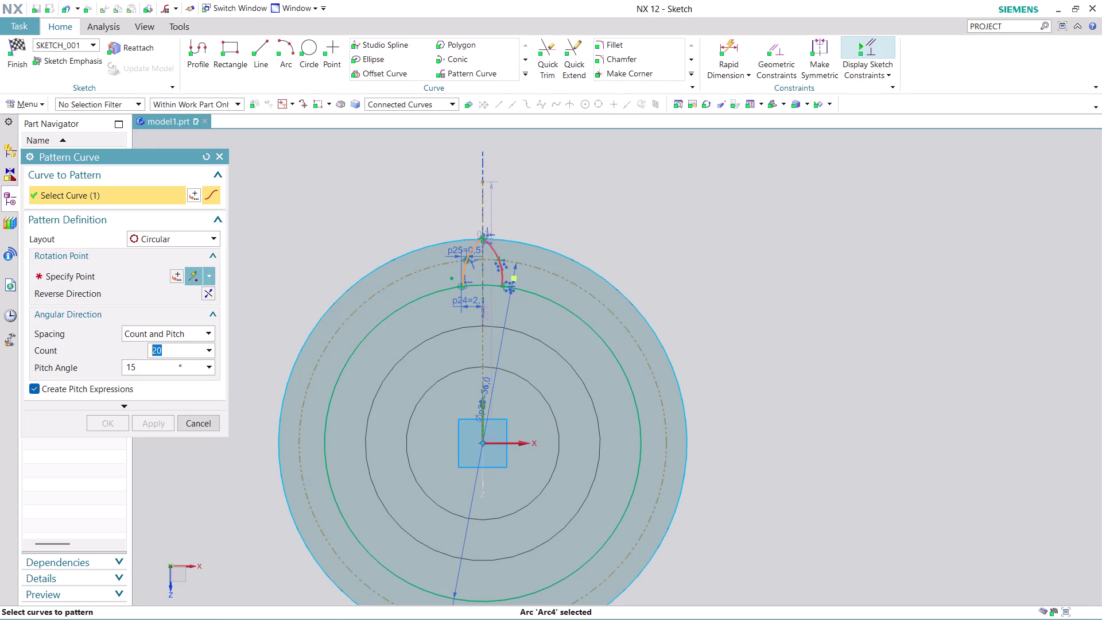
click(494, 253)
click(163, 366)
drag(163, 365, 163, 366)
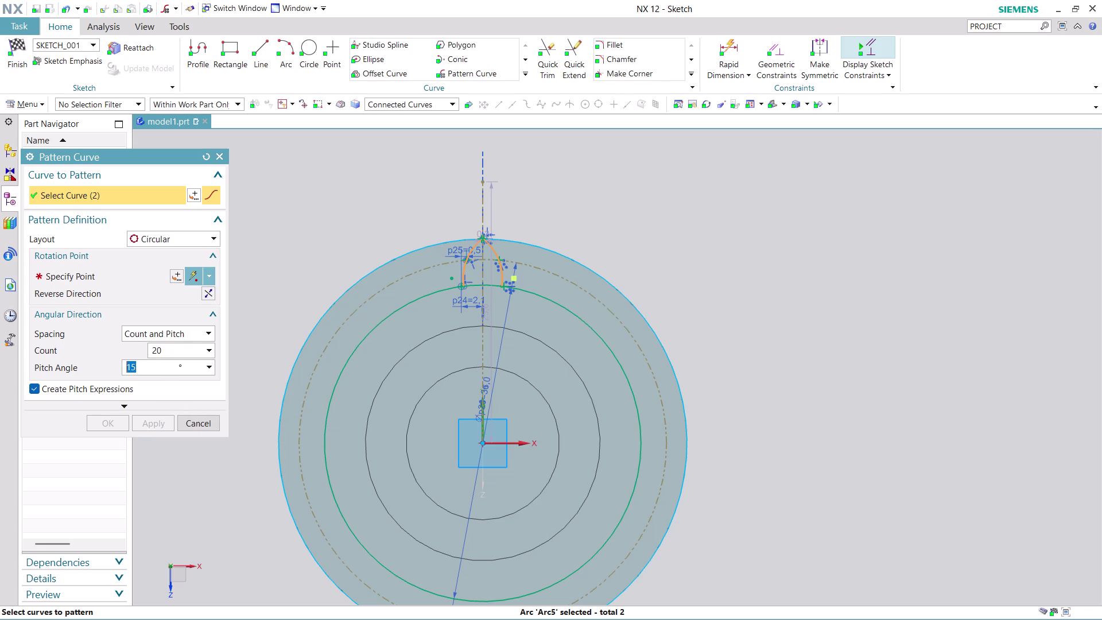
drag(164, 365, 132, 367)
text(30)
Apply the 30°-pitch petal pattern about the shaft centre and close the tool.
click(151, 273)
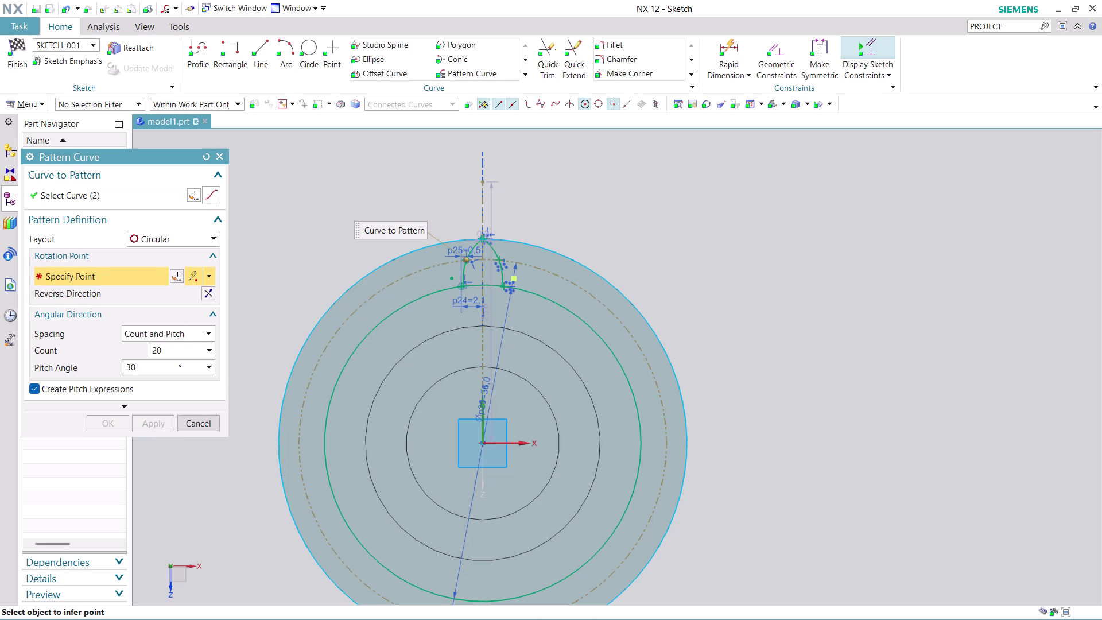
click(392, 312)
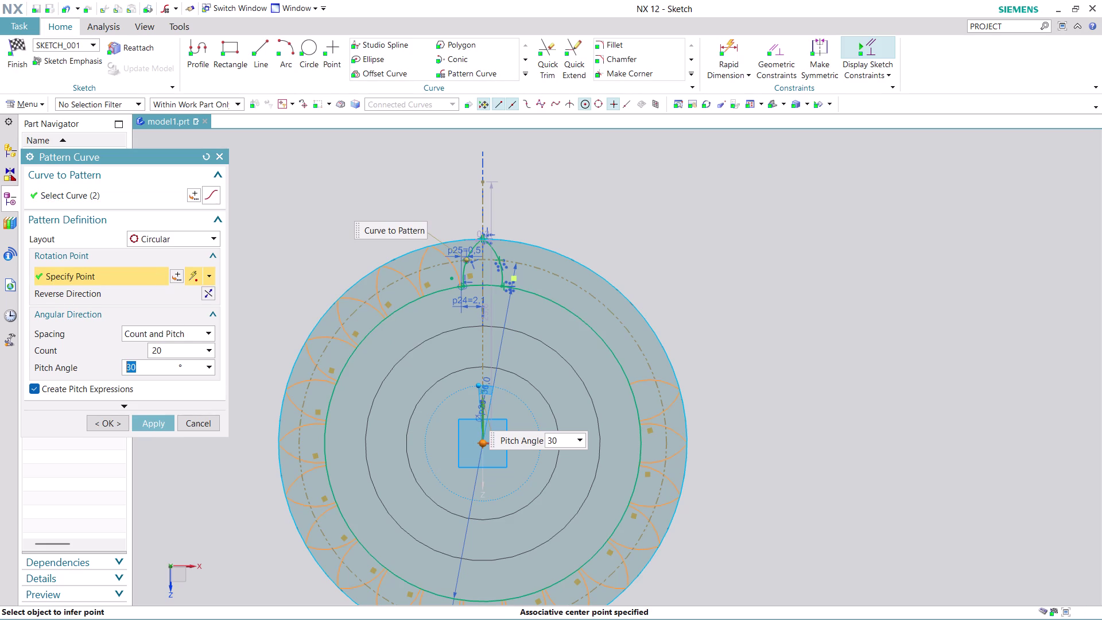
click(580, 438)
click(580, 438)
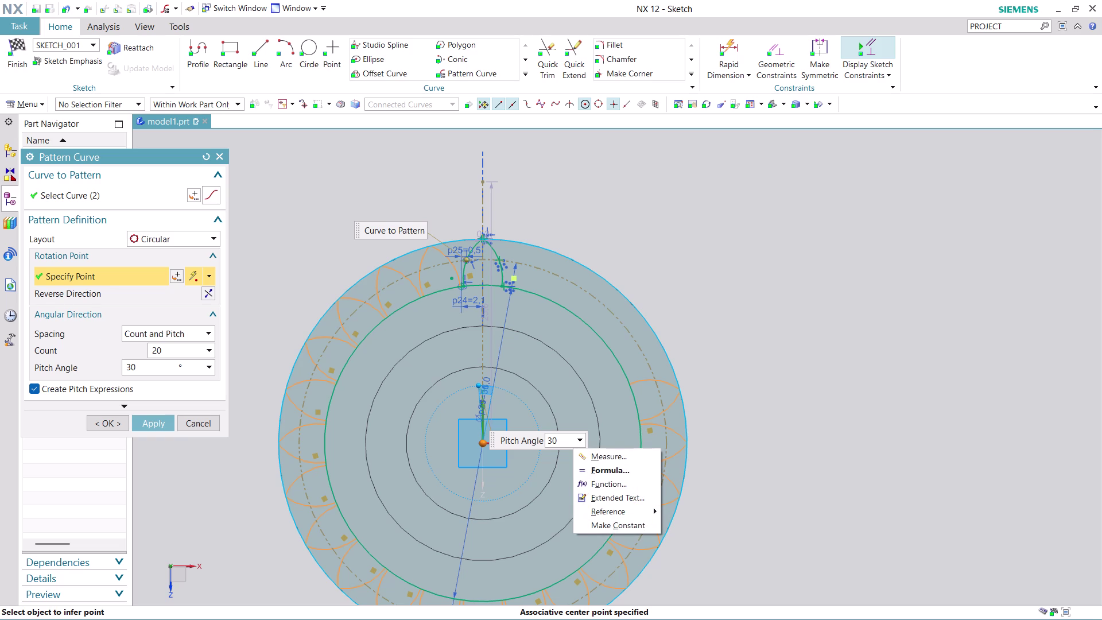
click(152, 421)
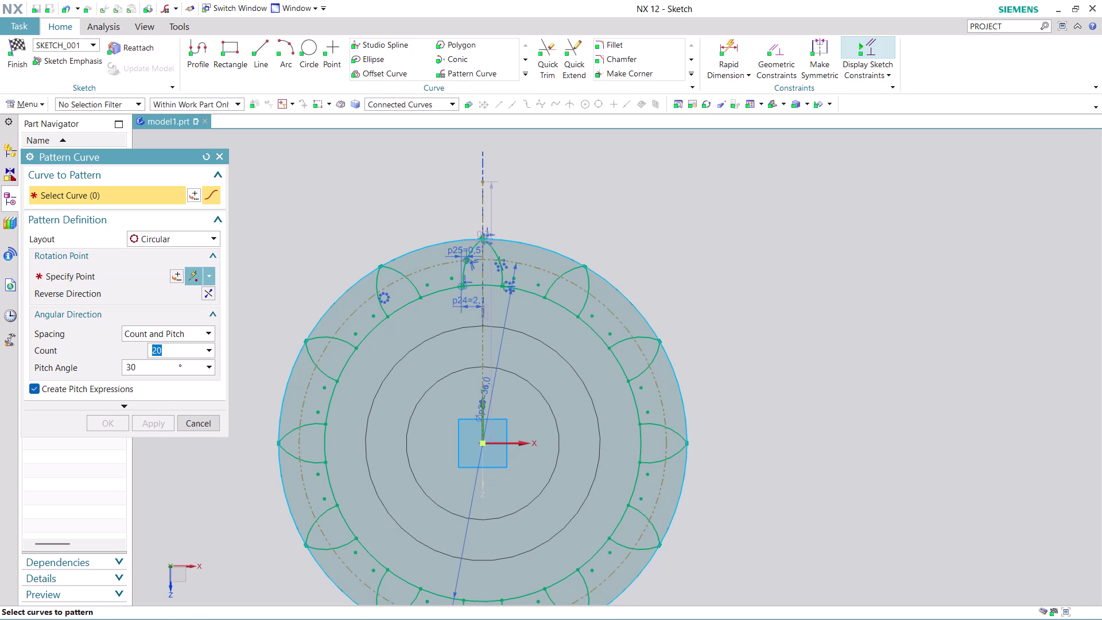
click(199, 424)
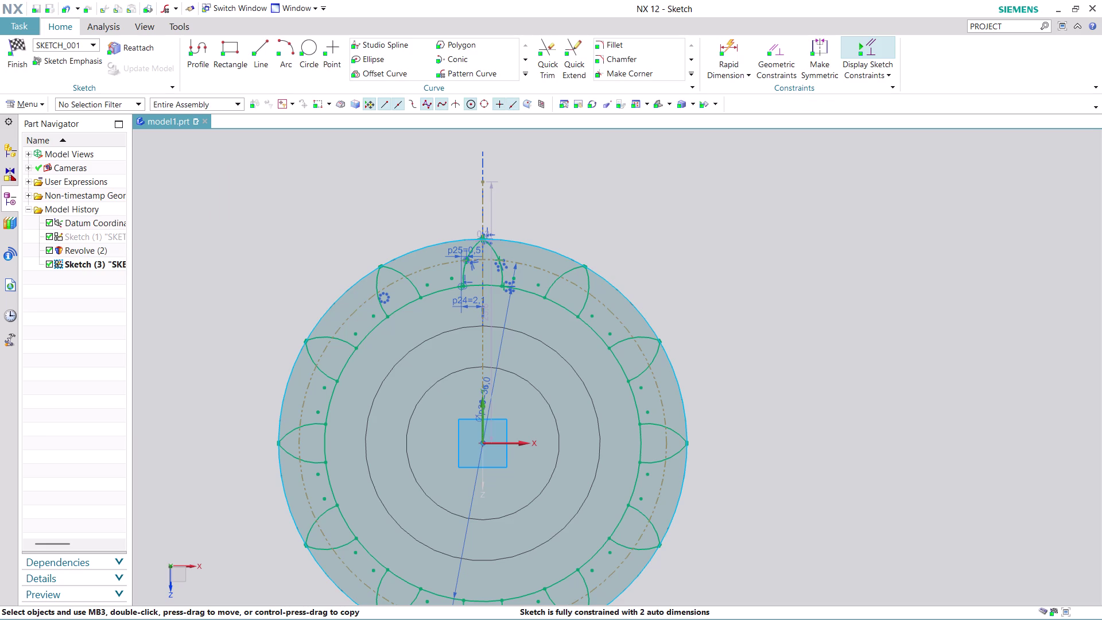
Finish the sketch to return to modelling.
scroll(down, 3)
scroll(up, 3)
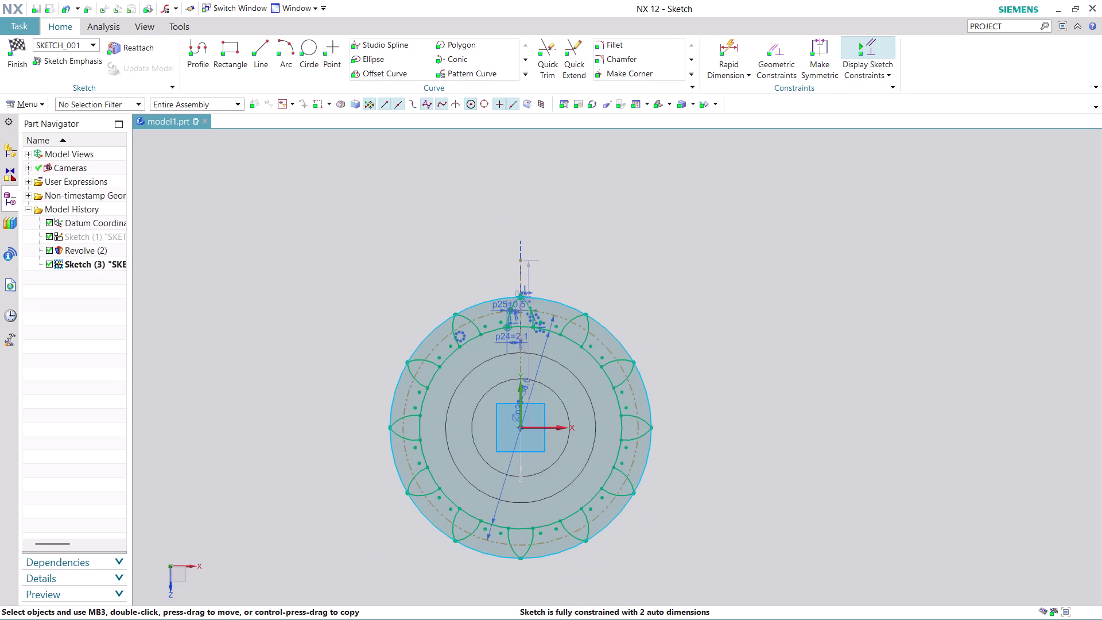
scroll(up, 3)
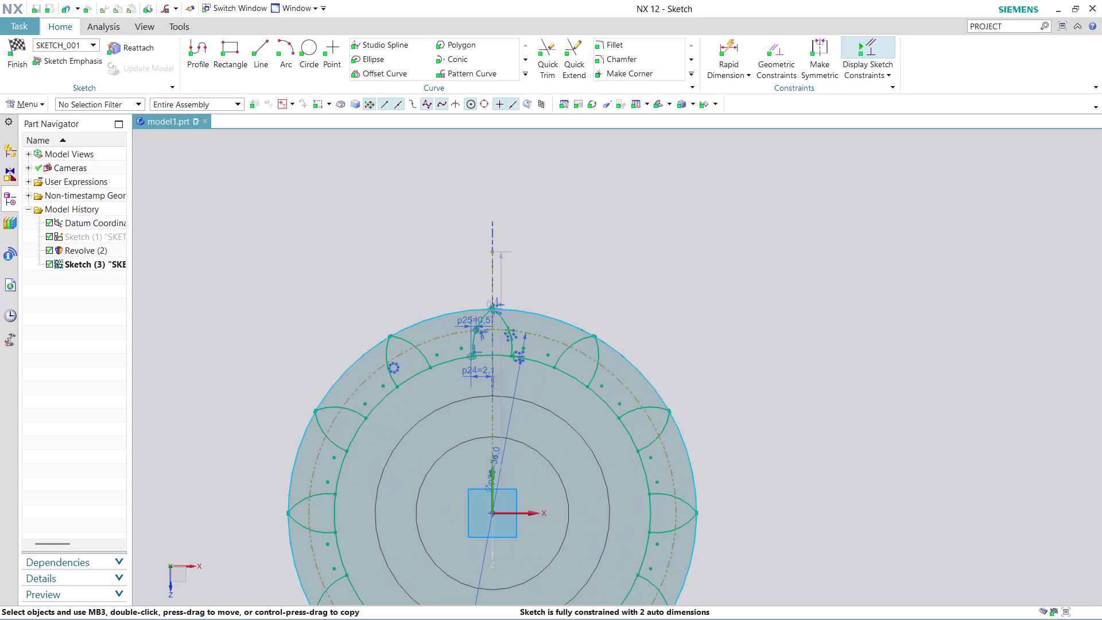
click(21, 51)
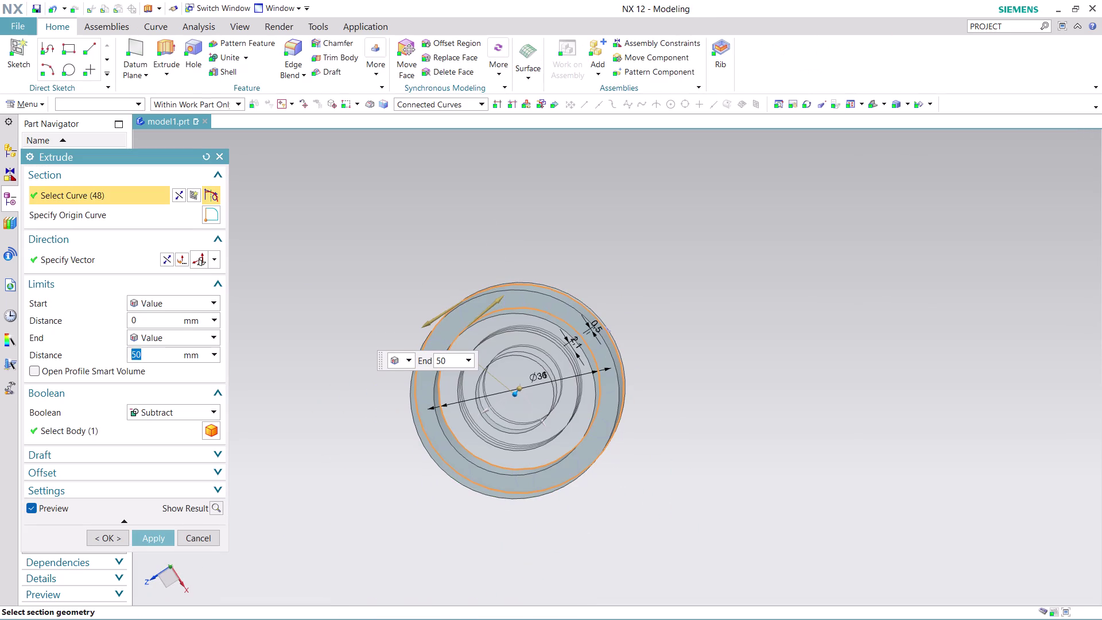
Orbit and zoom the shaft to inspect the 50 mm subtract preview of the petal profile.
middle_drag(628, 289, 554, 285)
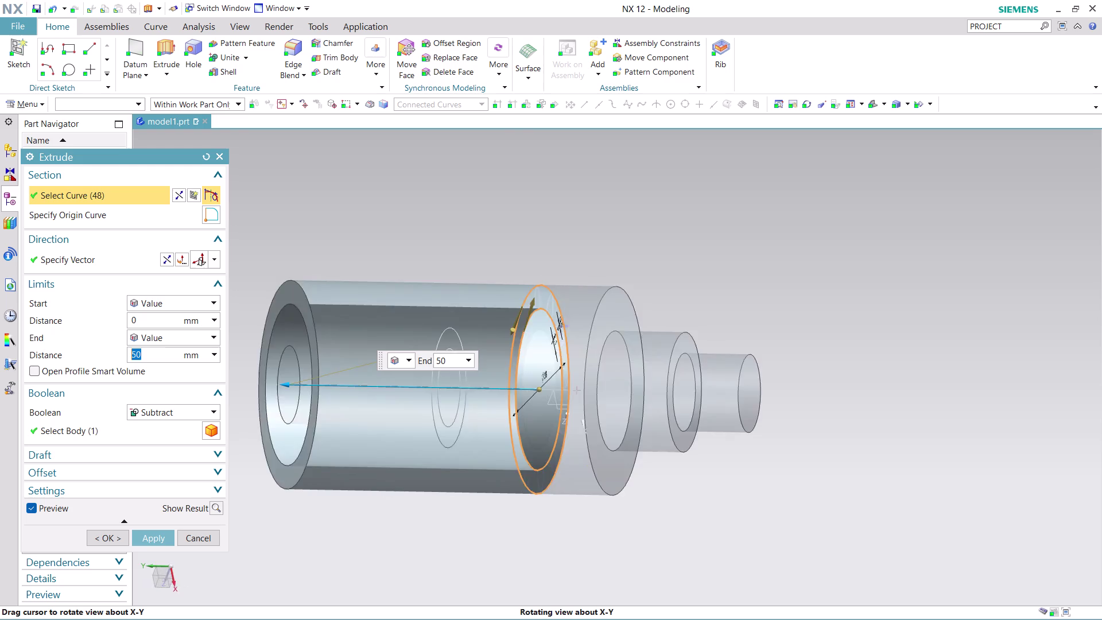
middle_drag(553, 285, 382, 268)
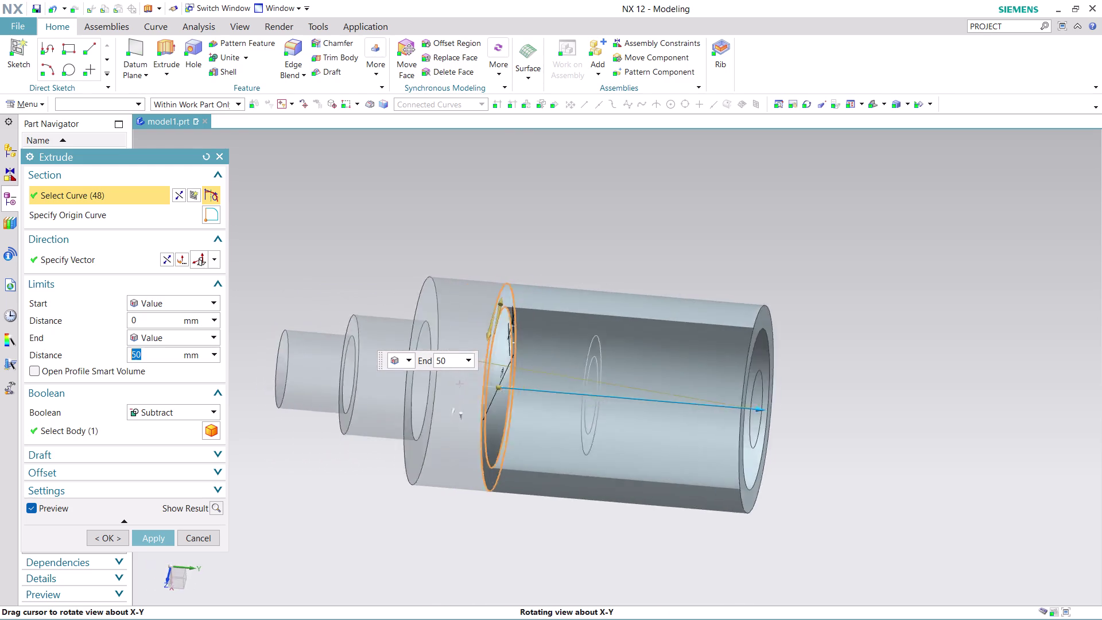
middle_drag(382, 268, 380, 272)
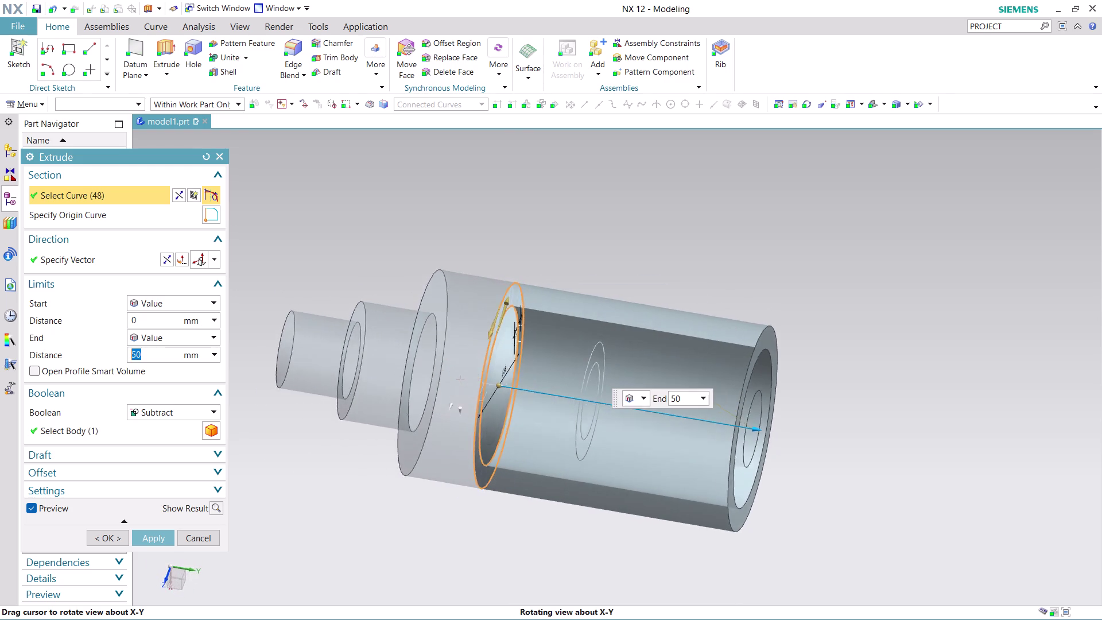
middle_drag(380, 272, 384, 245)
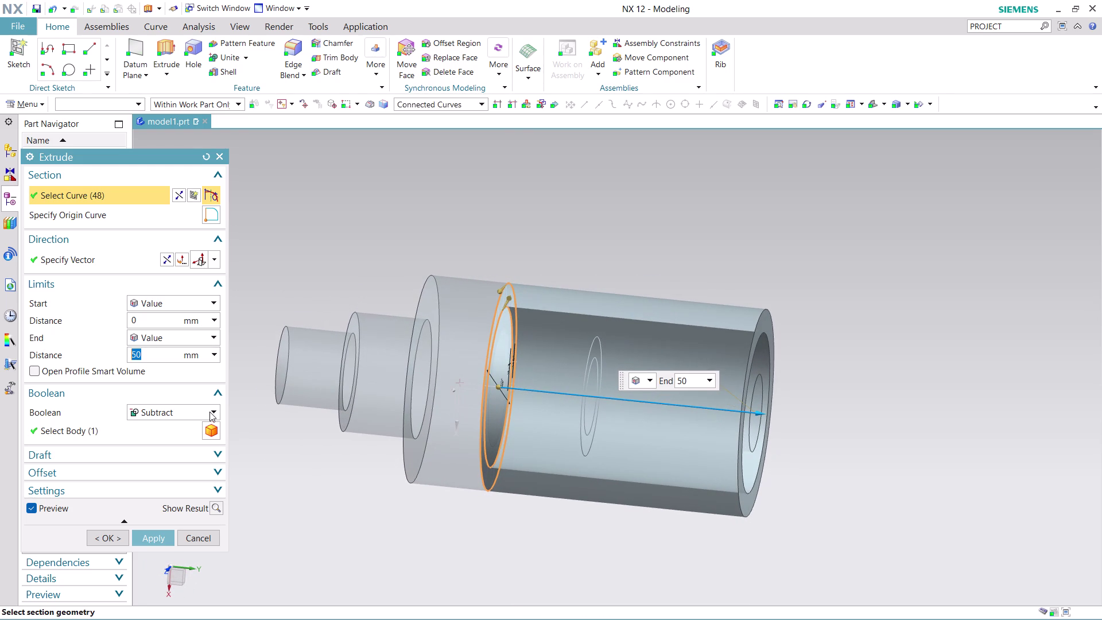
middle_drag(511, 533, 560, 519)
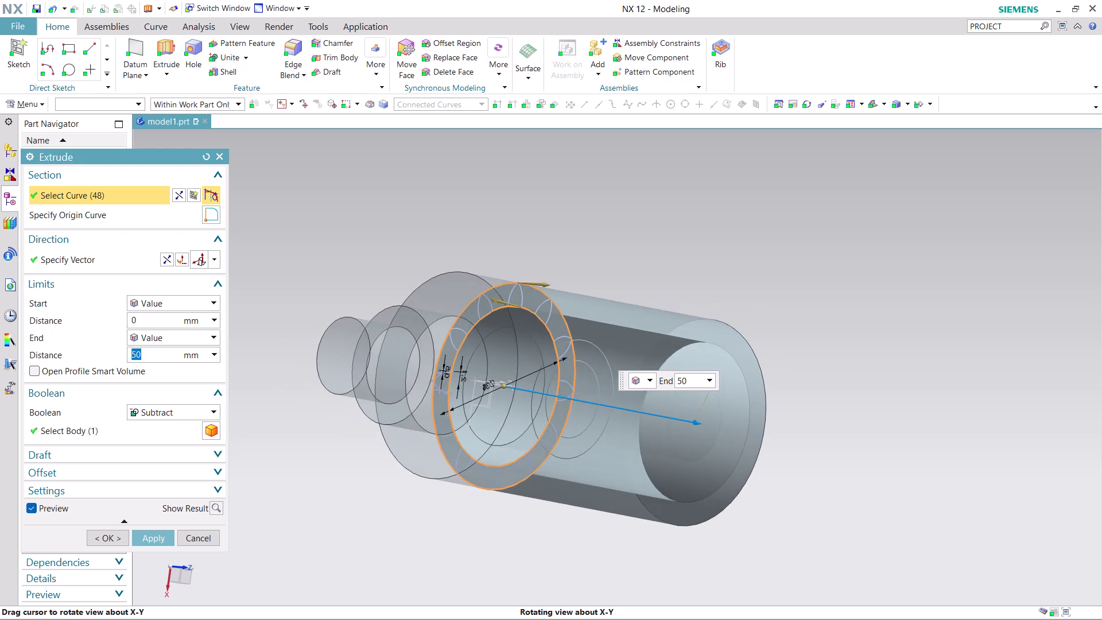
middle_drag(560, 519, 557, 531)
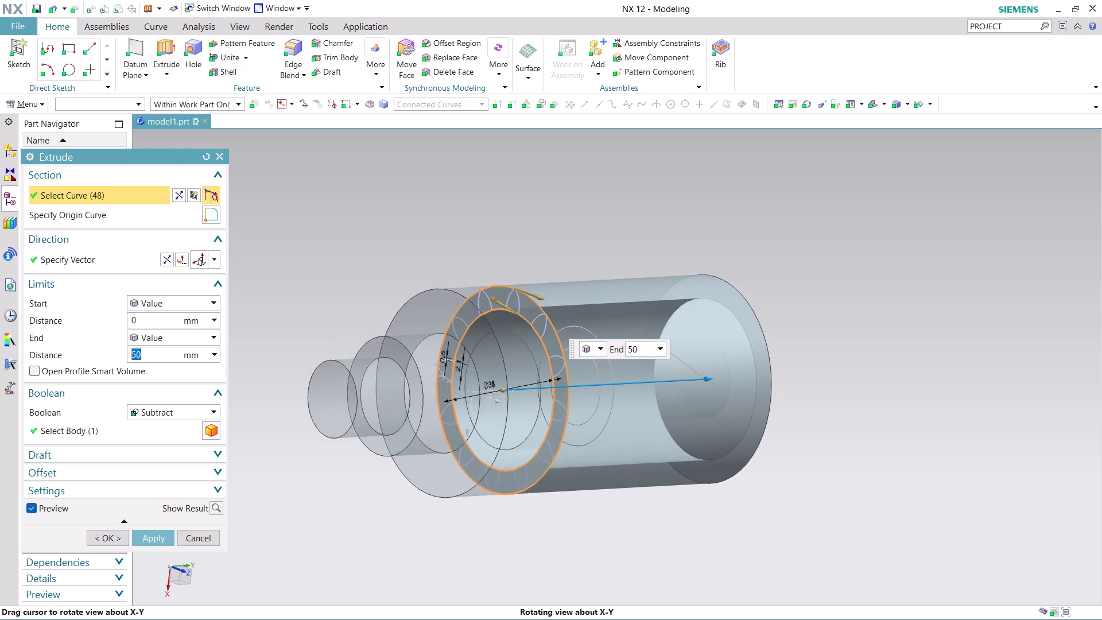
middle_drag(556, 531, 439, 477)
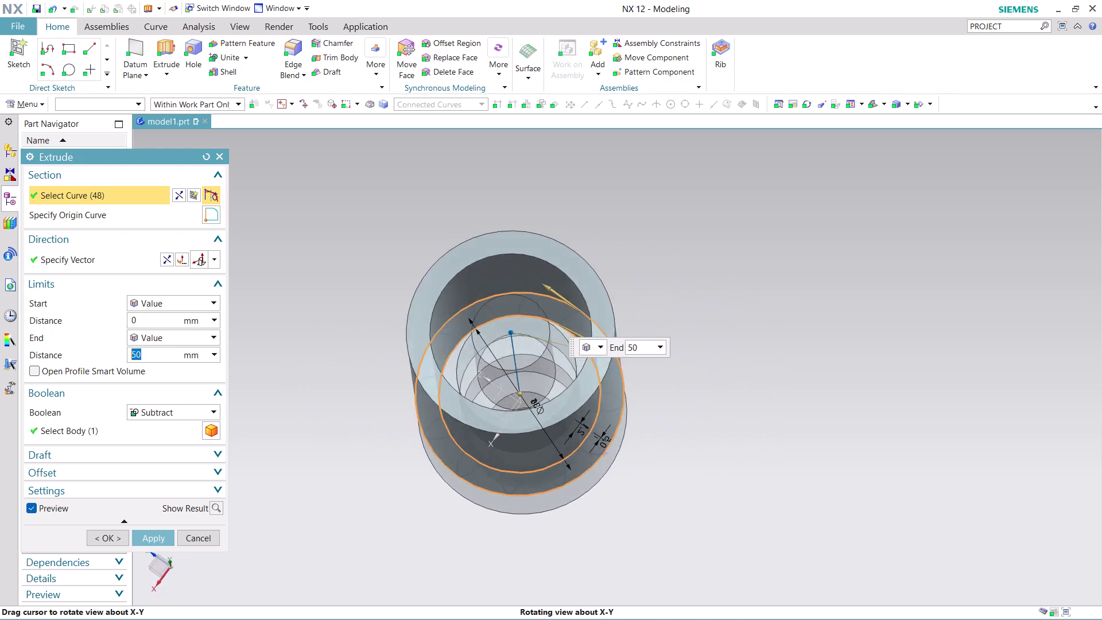
middle_drag(439, 477, 334, 472)
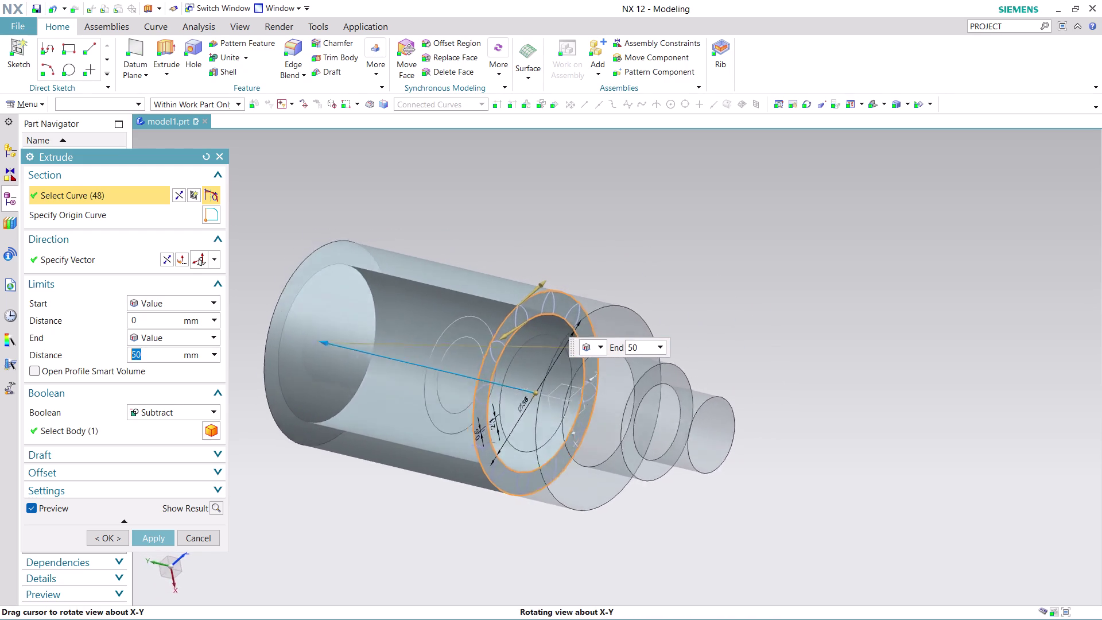
middle_drag(334, 473, 310, 472)
scroll(down, 3)
scroll(up, 3)
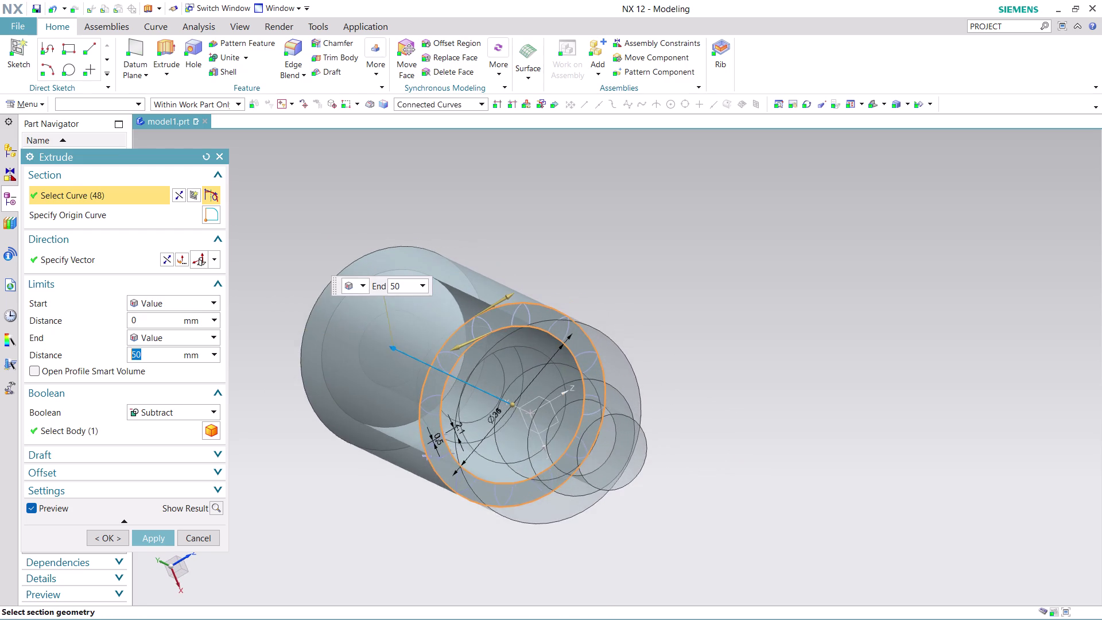
scroll(up, 3)
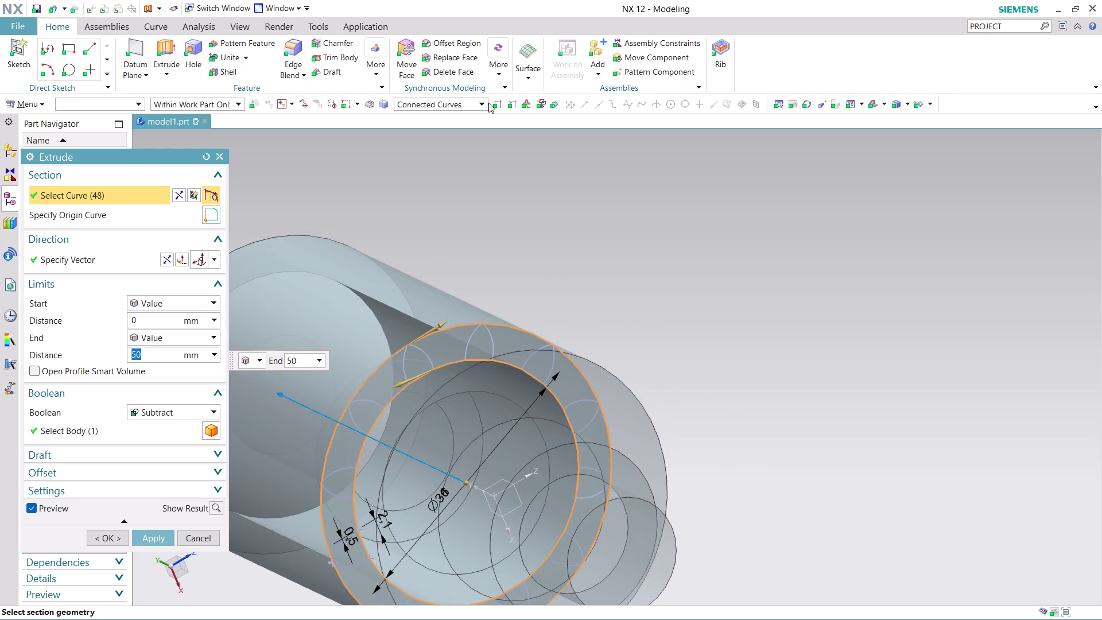
Switch the curve rule to Single Curve and add petal arcs such as Arc39 to the section.
click(483, 103)
click(468, 116)
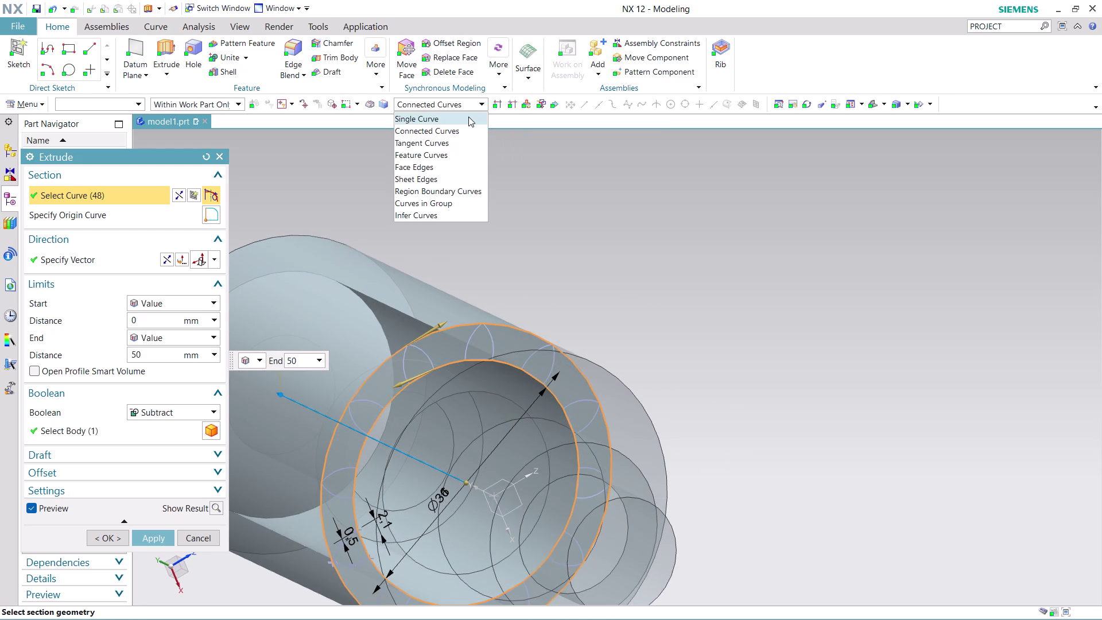
click(401, 370)
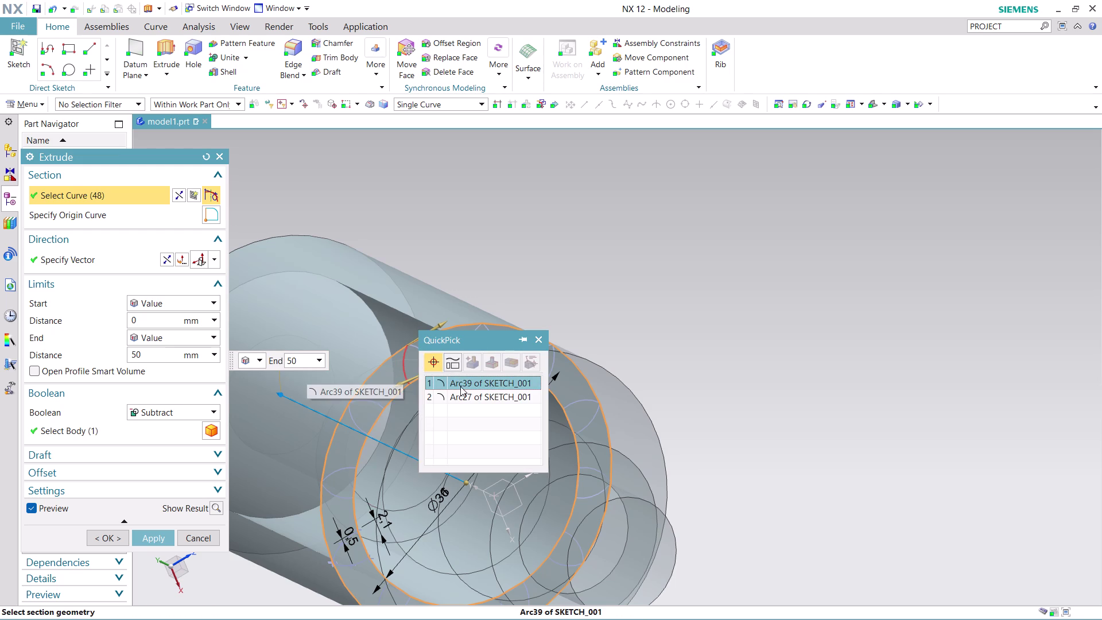
click(461, 386)
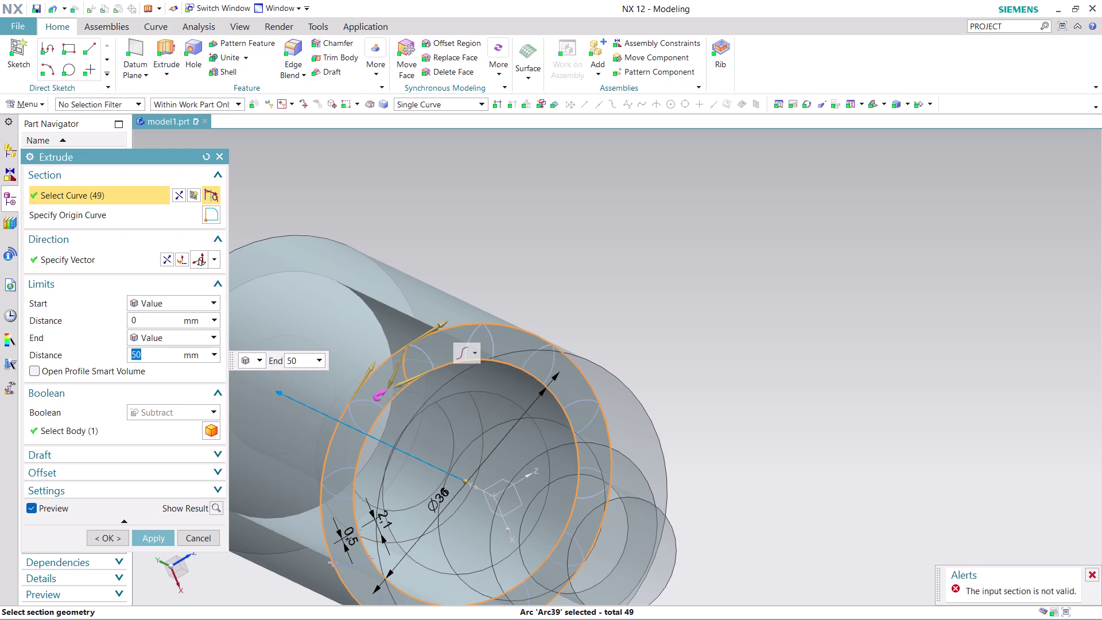
click(383, 404)
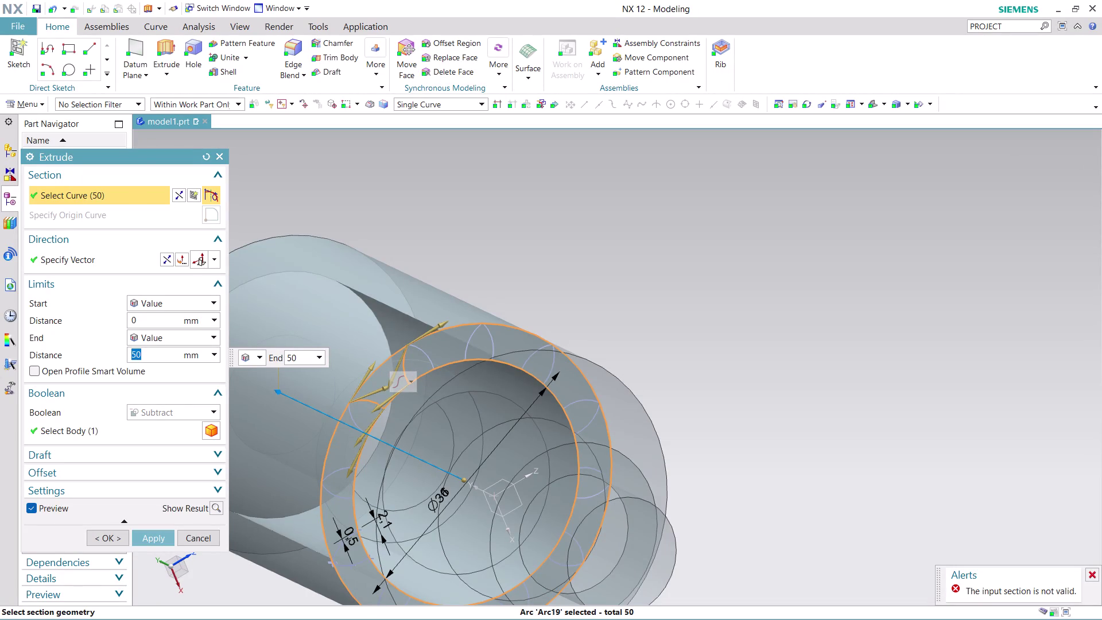
Cancel the failing extrude and answer Yes to keep the sketch.
click(154, 196)
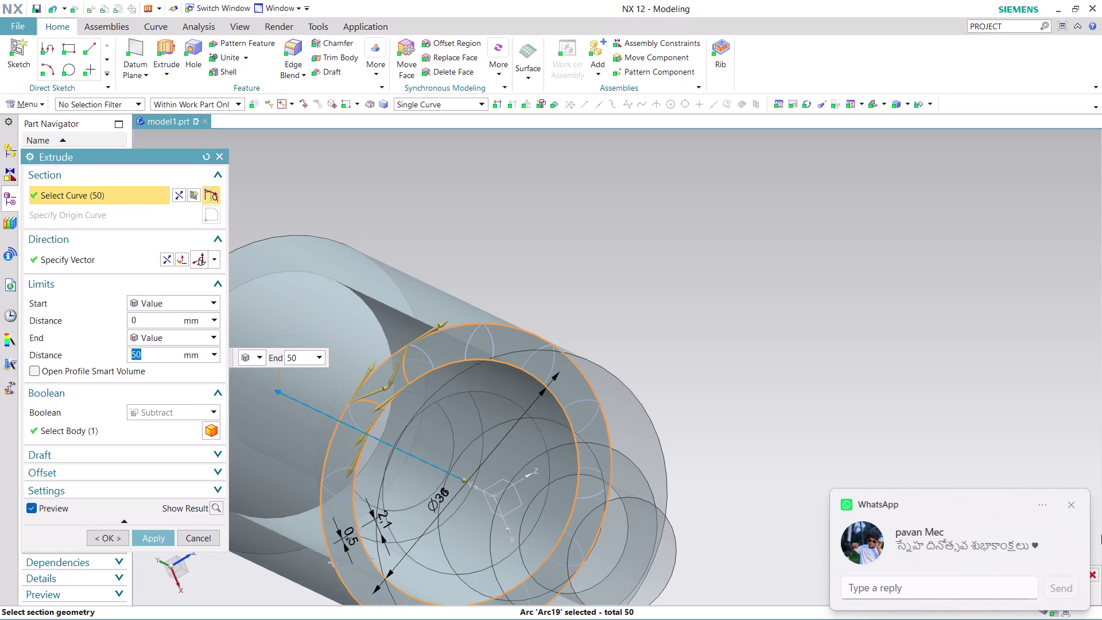
click(1070, 502)
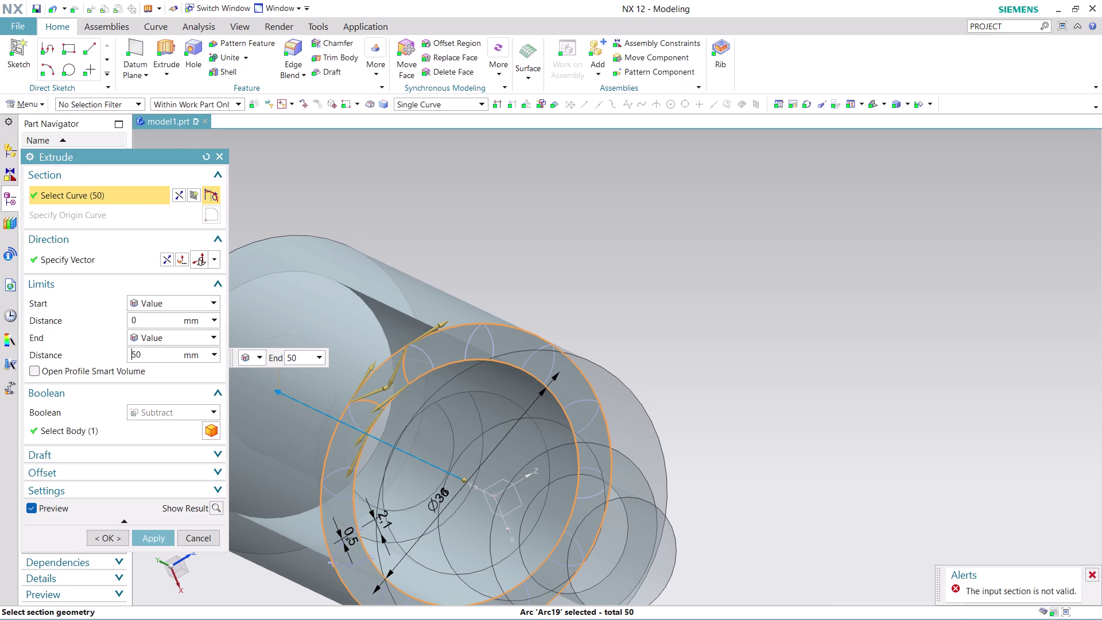
click(455, 361)
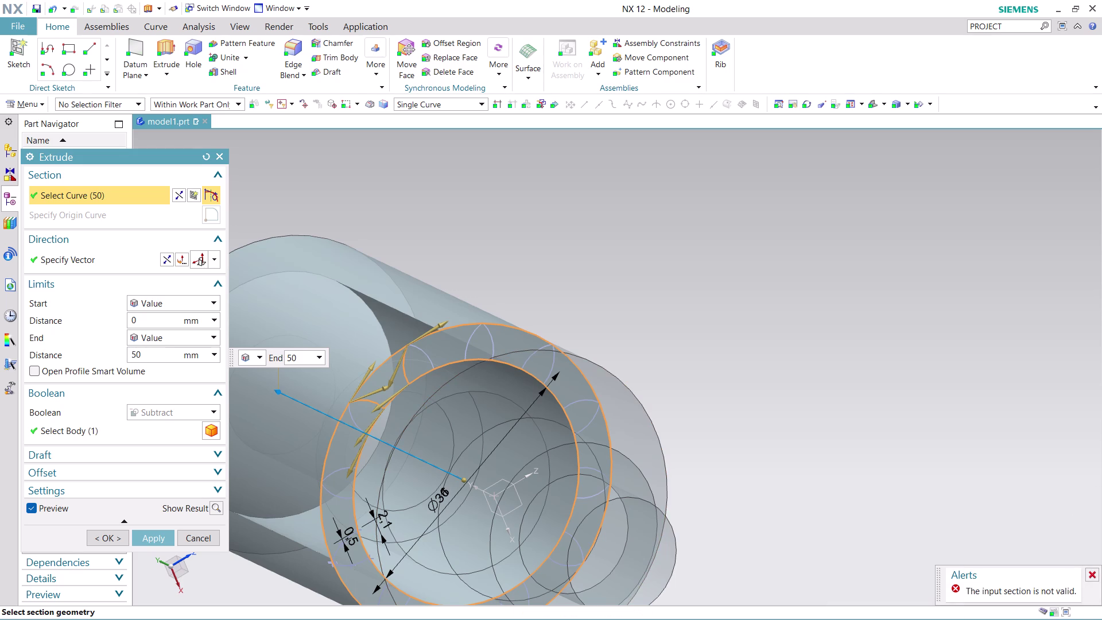
click(183, 535)
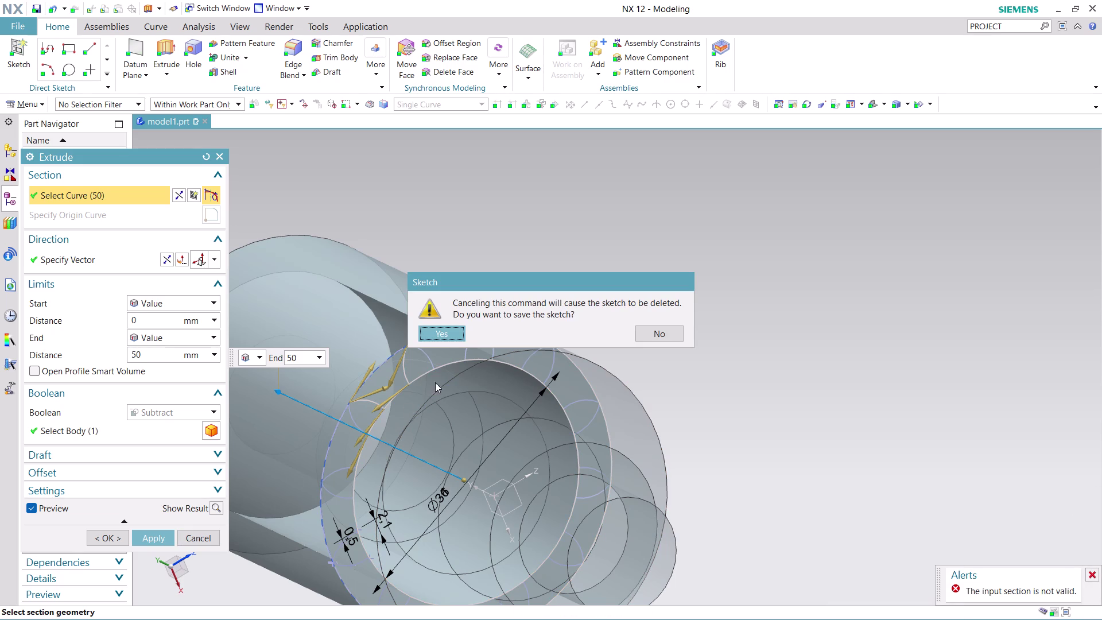
click(448, 334)
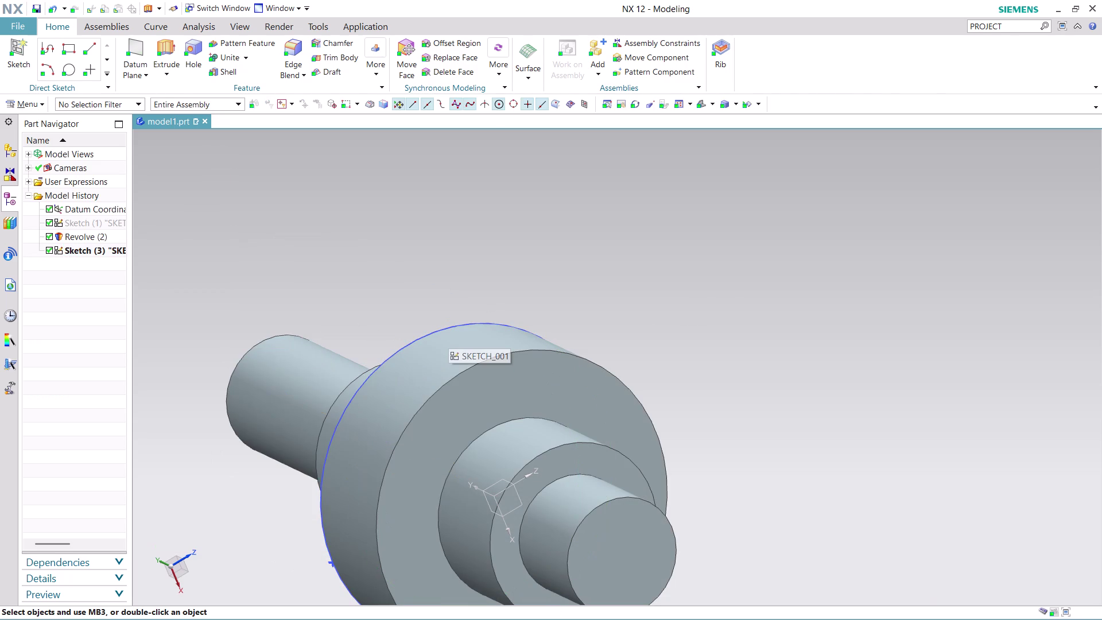
middle_drag(391, 287, 520, 317)
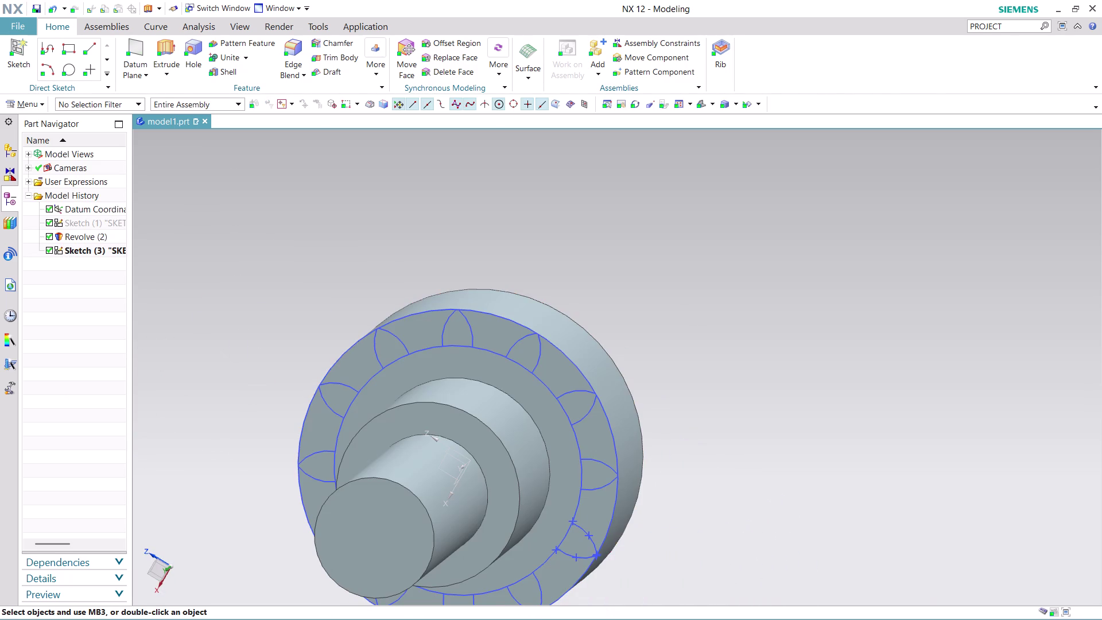
click(164, 46)
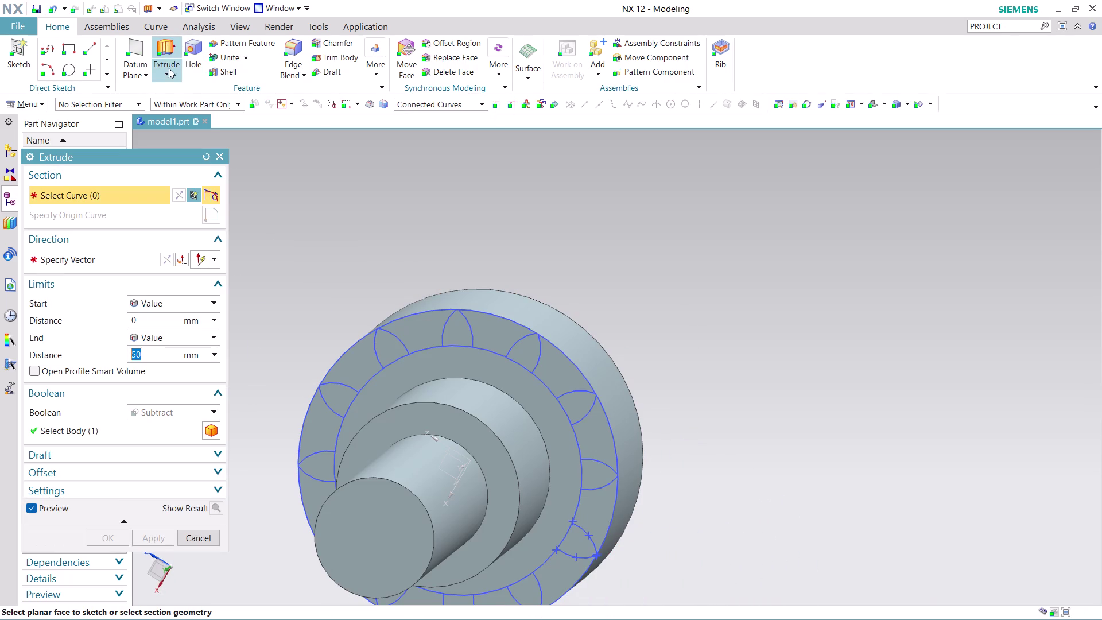
click(445, 100)
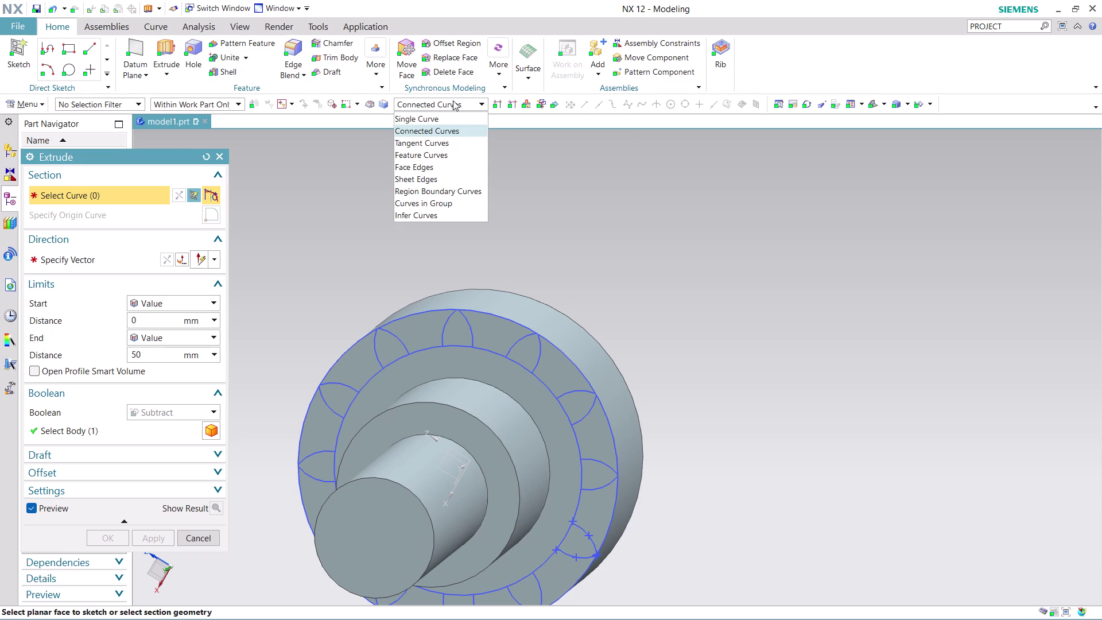
click(435, 123)
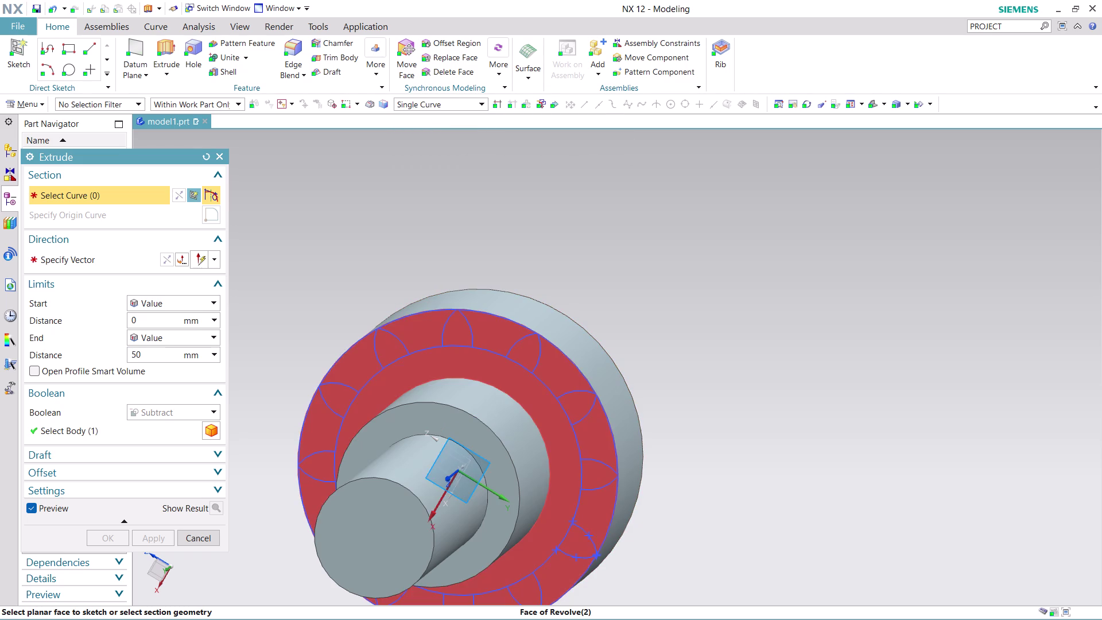
click(441, 333)
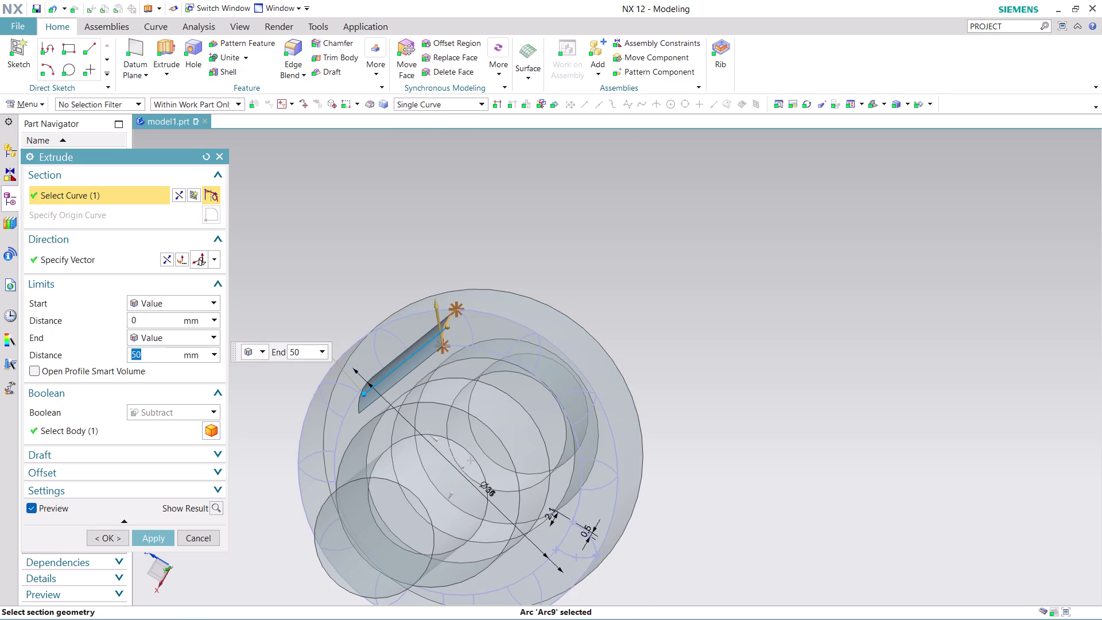
click(395, 339)
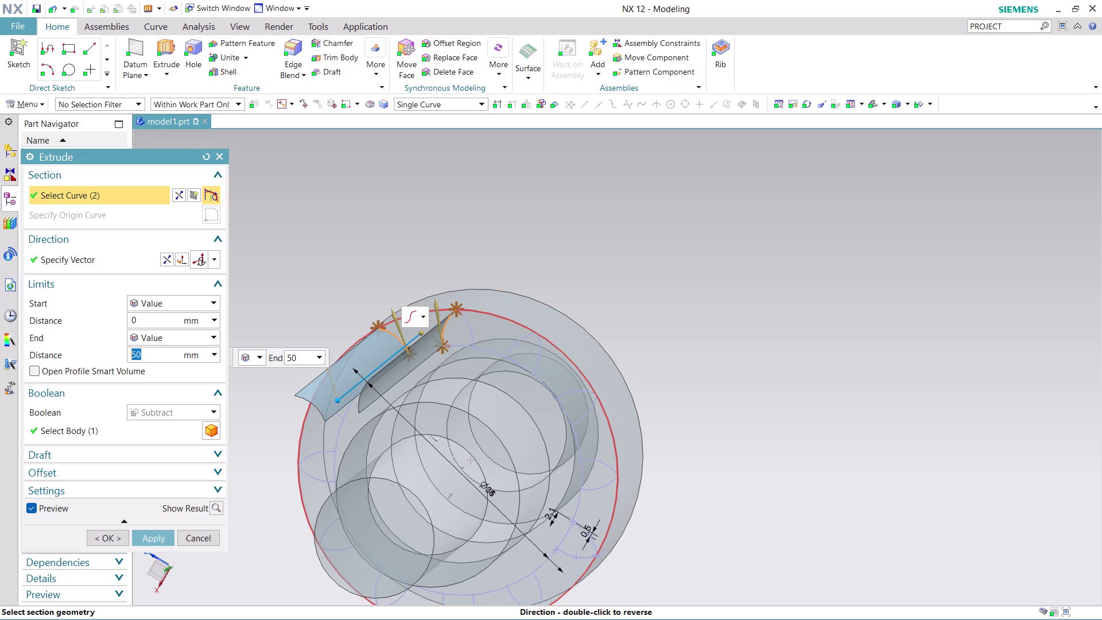
middle_drag(435, 252, 436, 252)
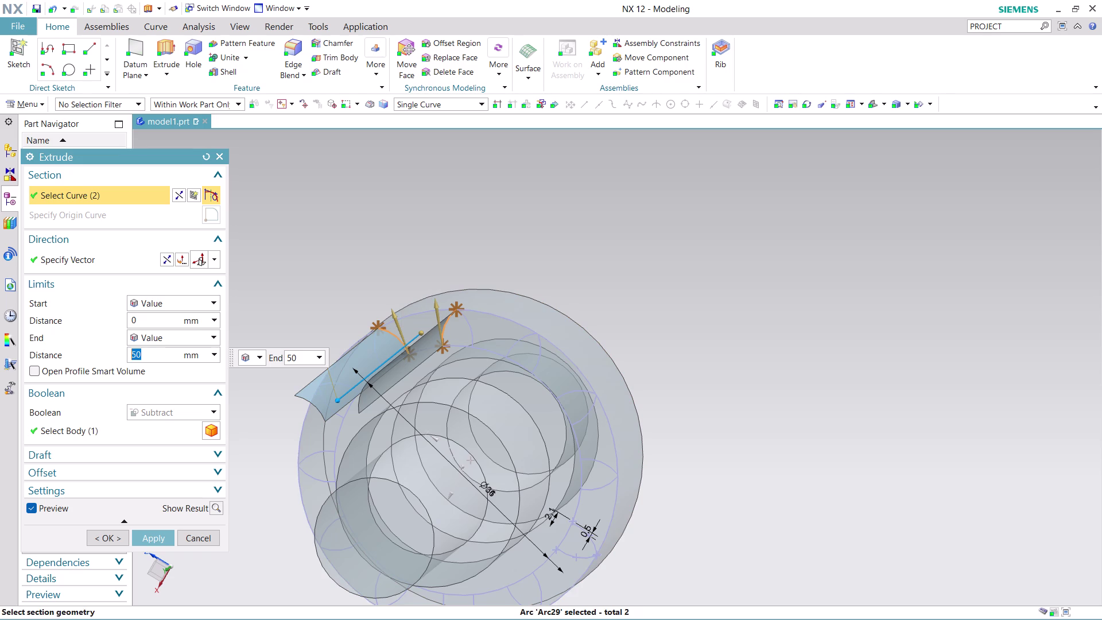
middle_drag(436, 252, 461, 260)
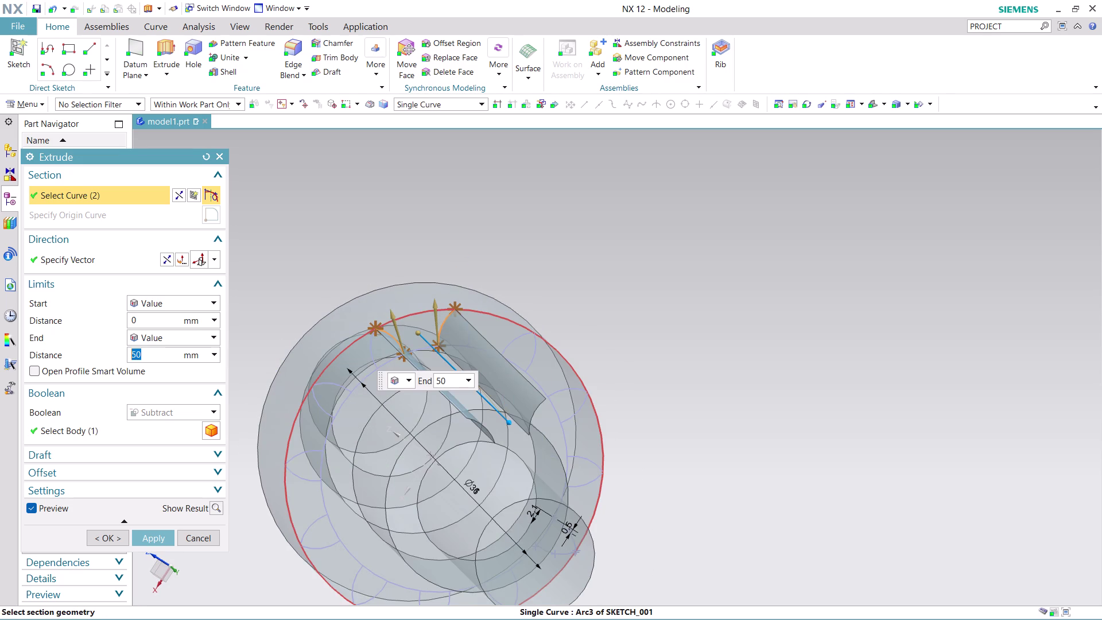
click(416, 313)
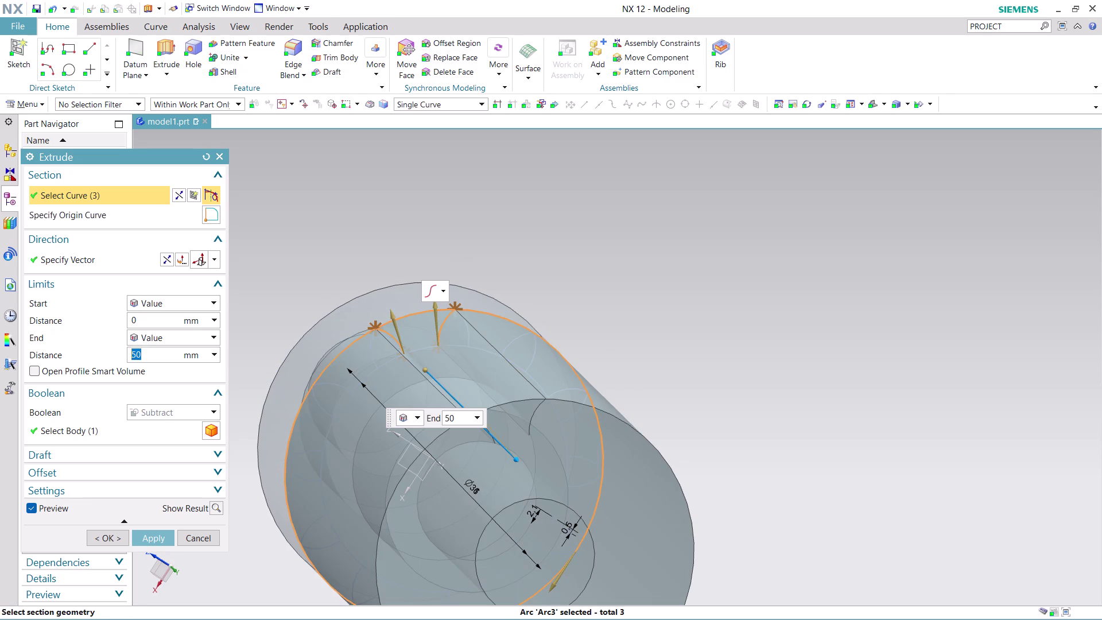
click(205, 536)
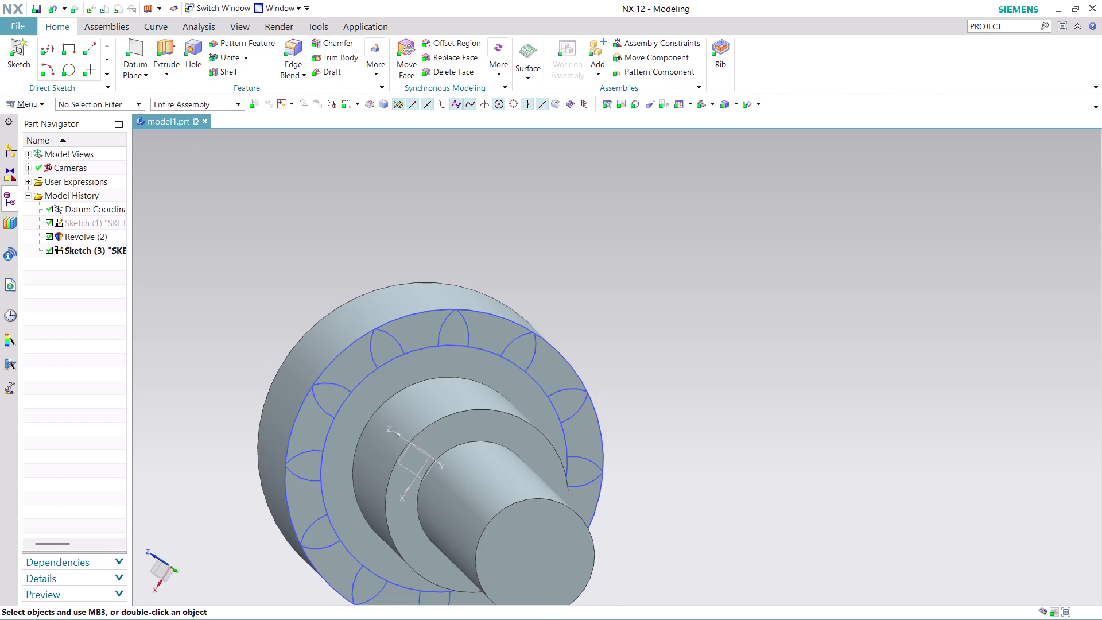
scroll(up, 3)
scroll(up, 3)
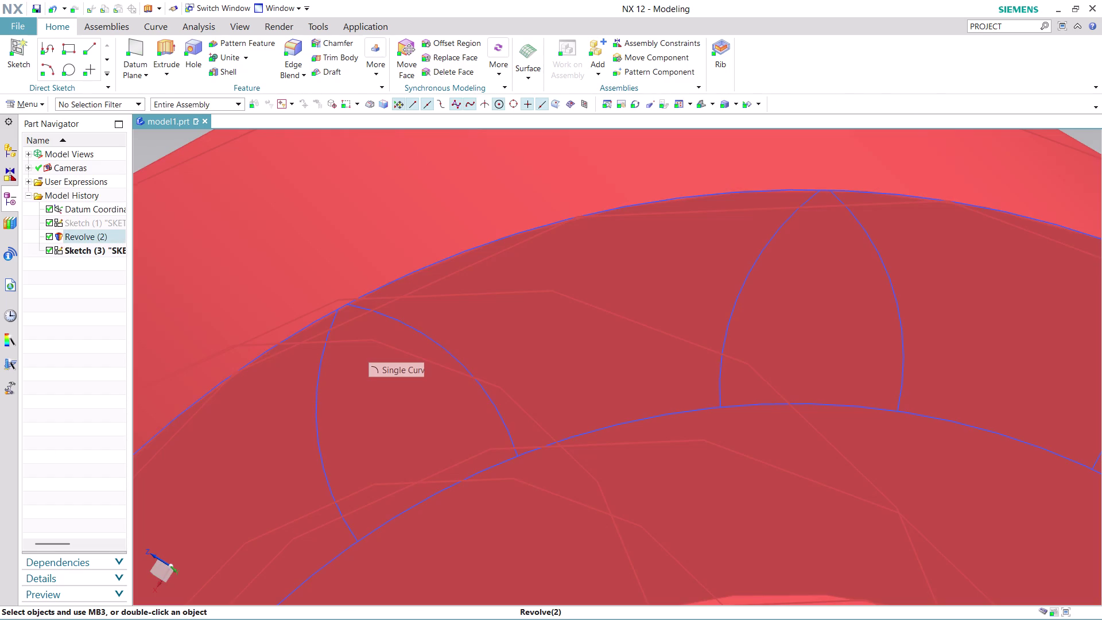
scroll(up, 3)
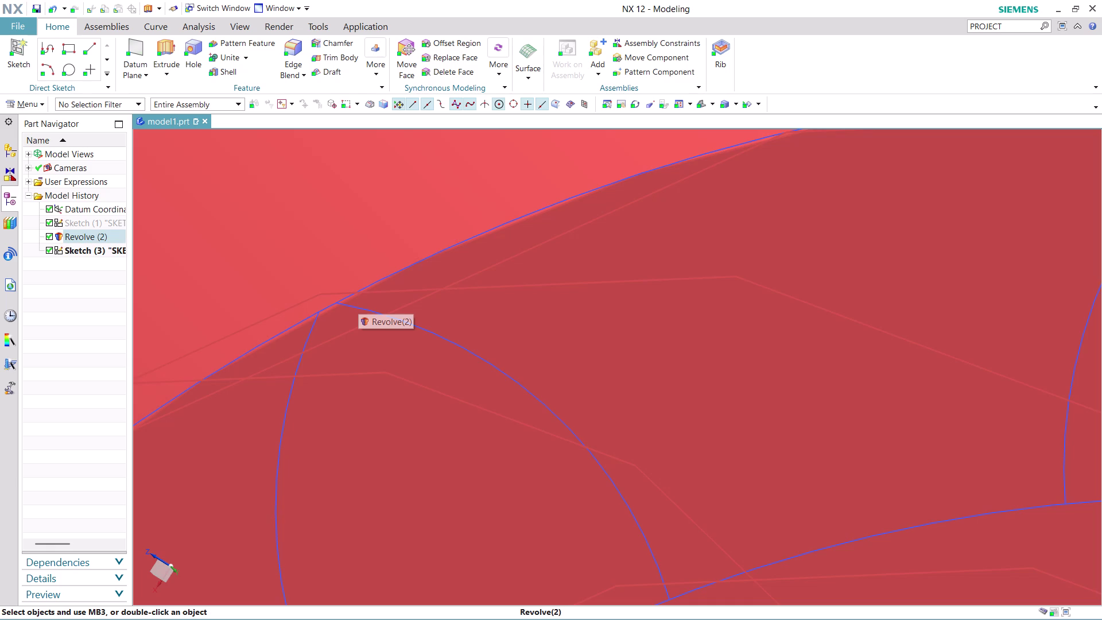
scroll(down, 3)
scroll(down, 3)
scroll(down, 3)
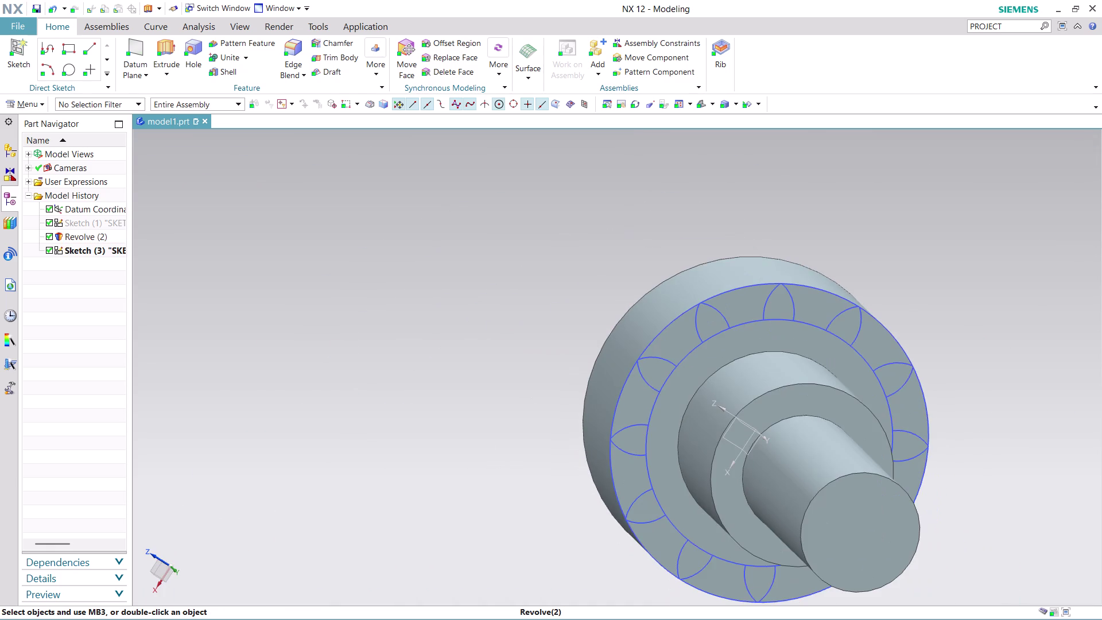
scroll(up, 3)
scroll(up, 3)
scroll(up, 3)
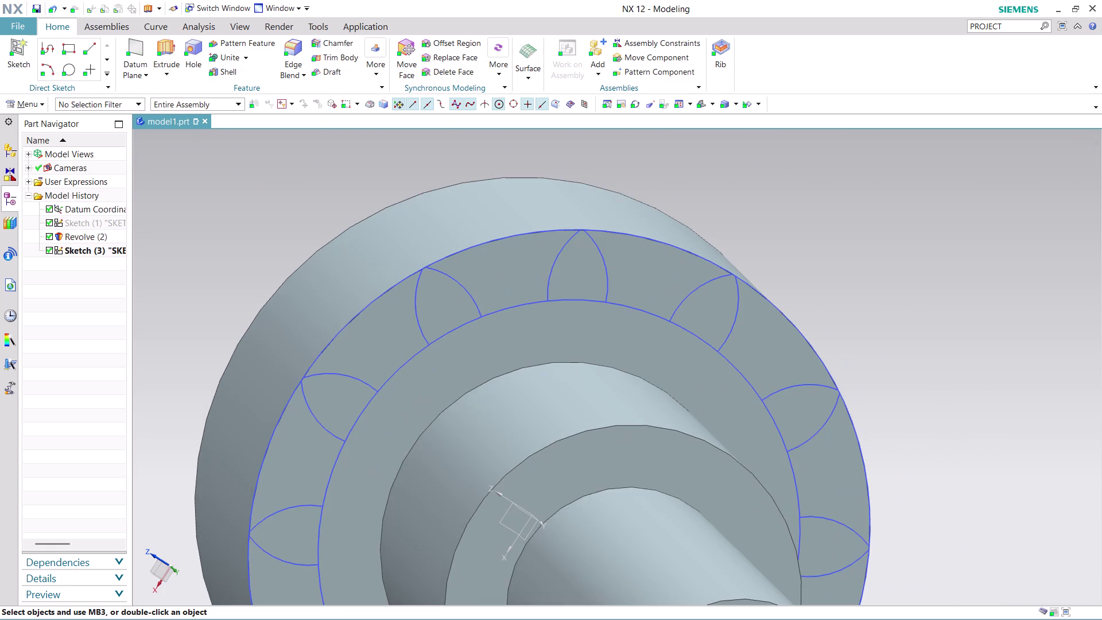
scroll(up, 3)
scroll(up, 3)
scroll(down, 3)
scroll(down, 3)
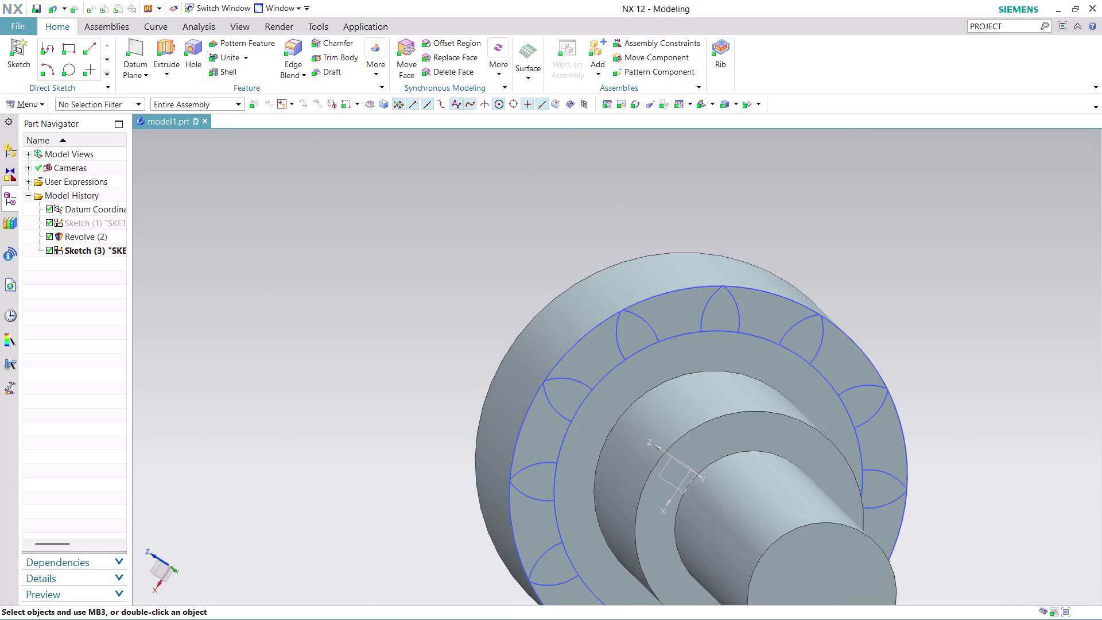
middle_drag(987, 422, 966, 403)
scroll(down, 3)
scroll(down, 3)
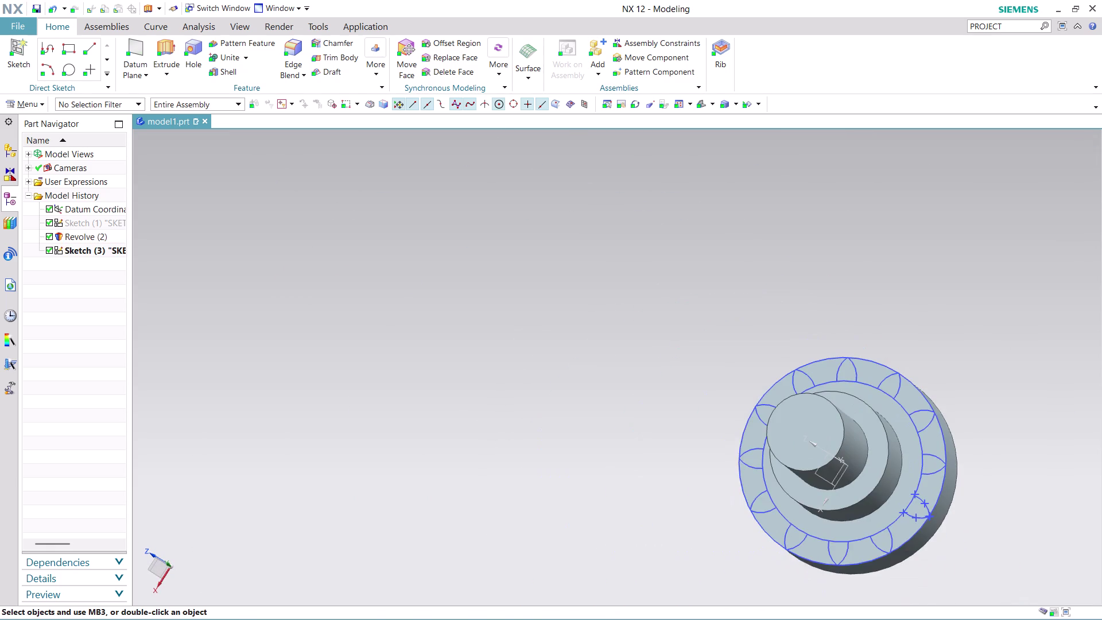
scroll(up, 3)
middle_drag(971, 483, 935, 473)
scroll(up, 3)
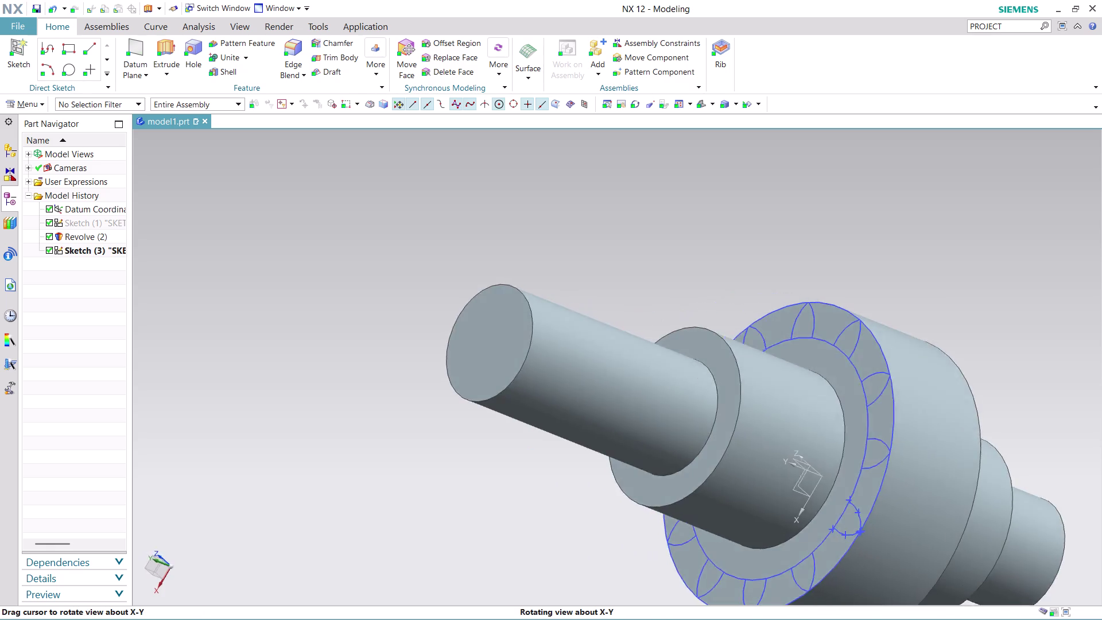
middle_drag(935, 472, 692, 384)
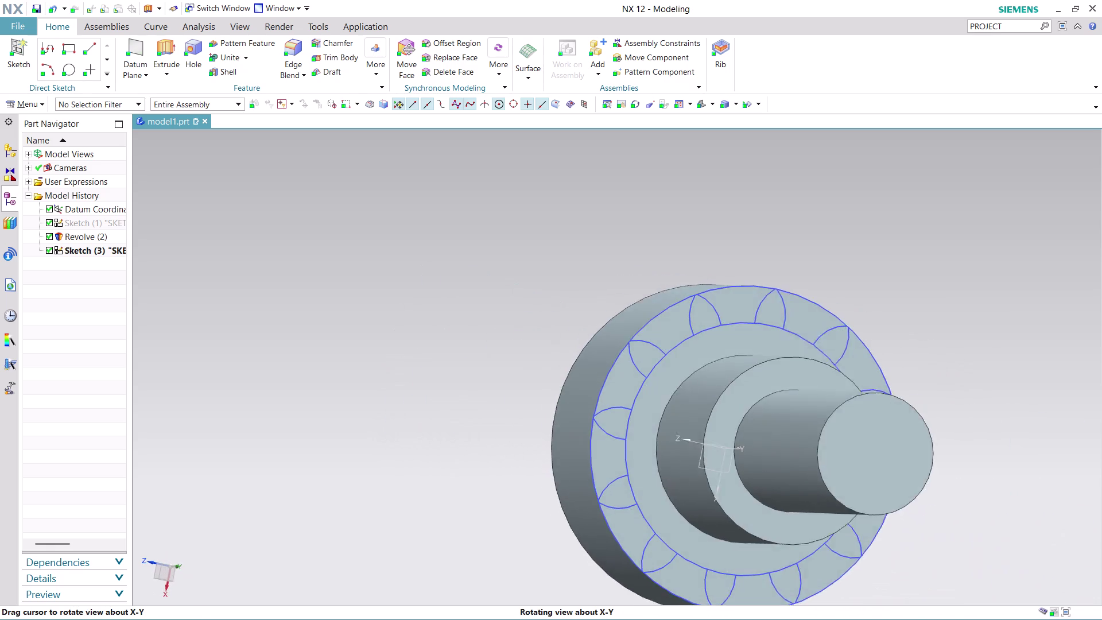
middle_drag(693, 384, 681, 383)
scroll(down, 3)
scroll(up, 3)
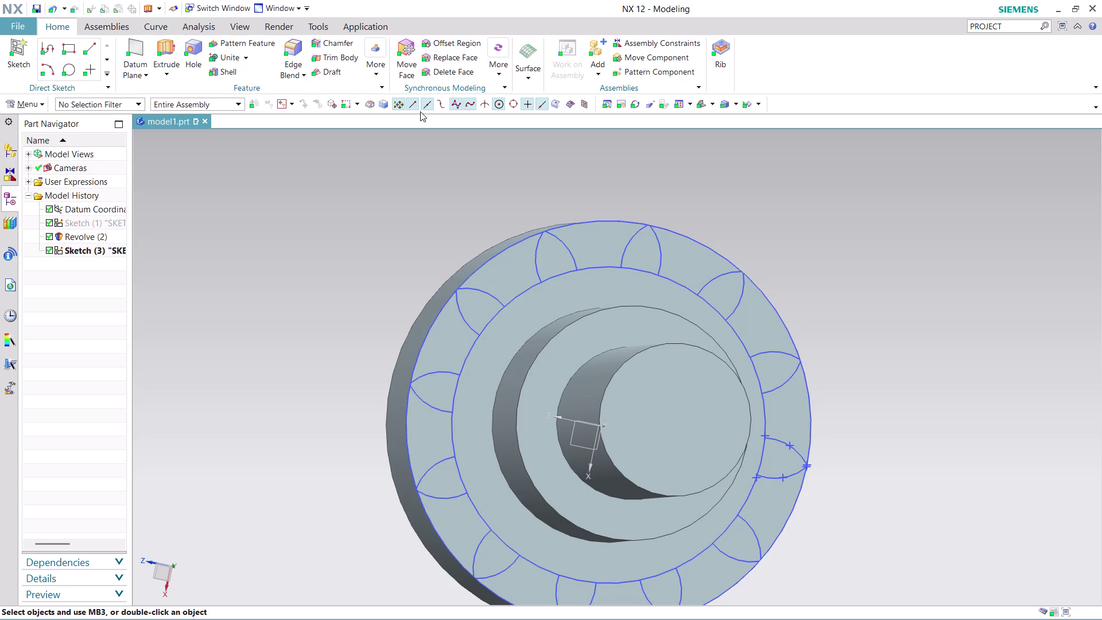
click(169, 42)
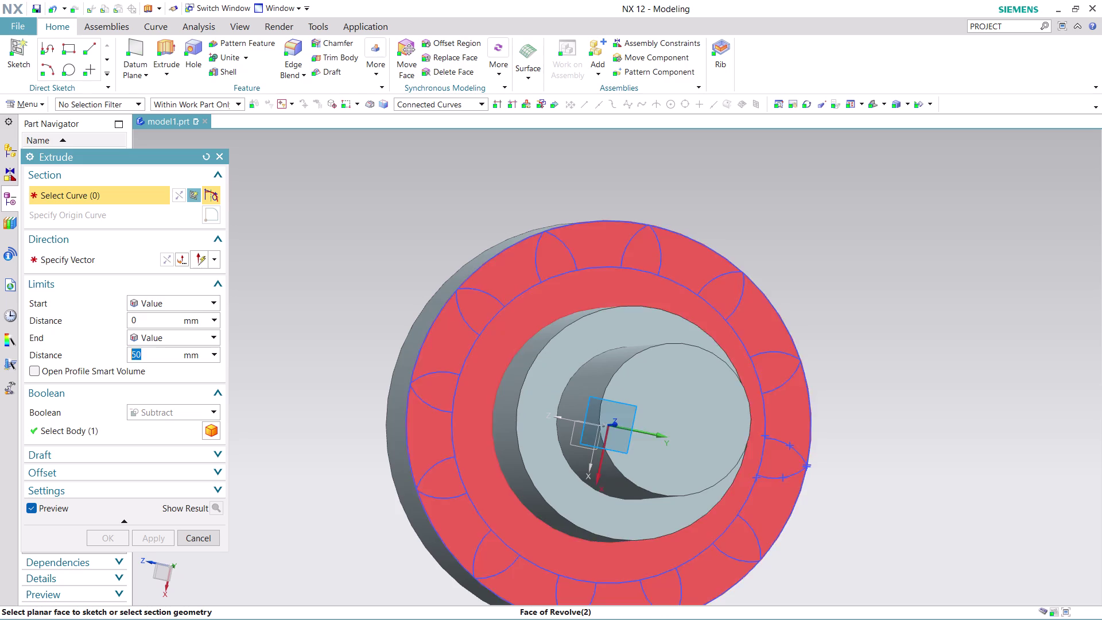
Make the extrude end limit Symmetric Value at 50 mm and pick a petal arc as the section.
scroll(up, 3)
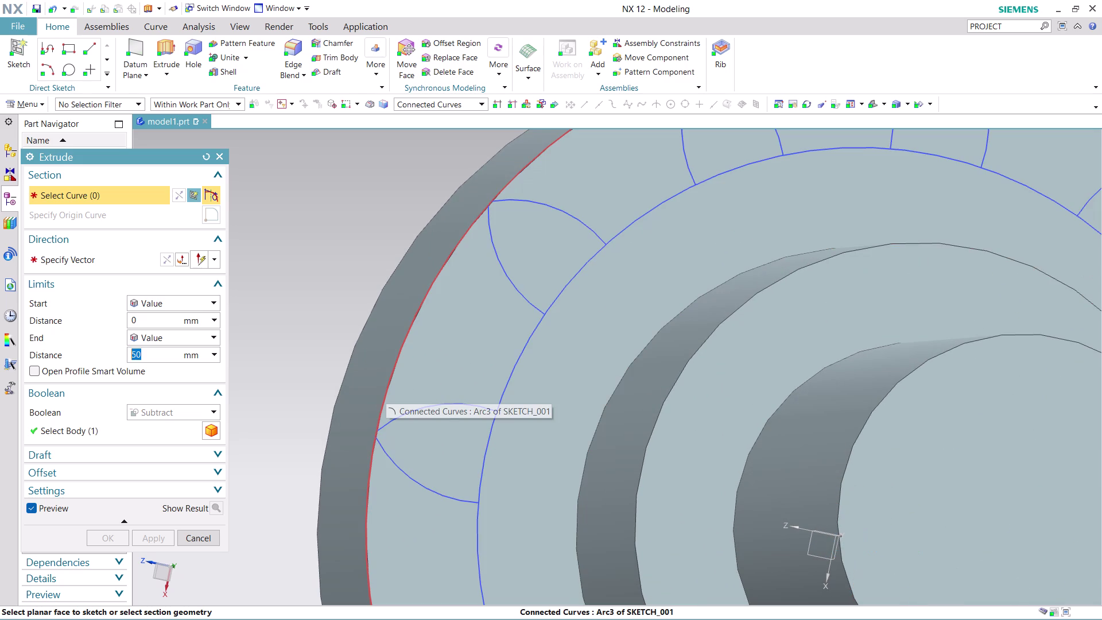
scroll(down, 3)
scroll(down, 3)
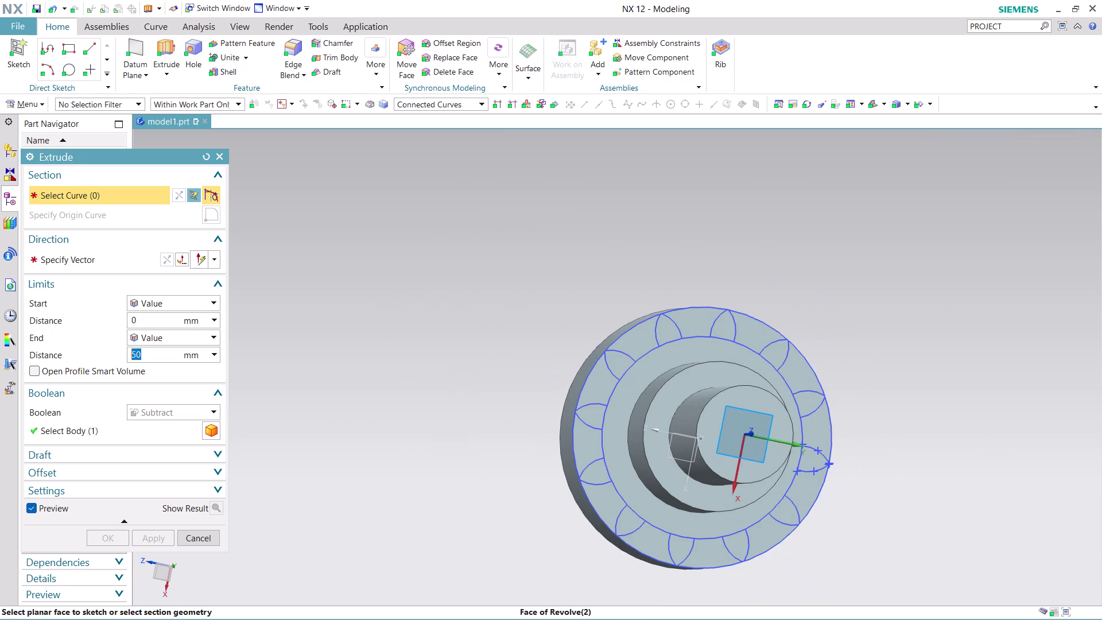
scroll(up, 3)
scroll(up, 3)
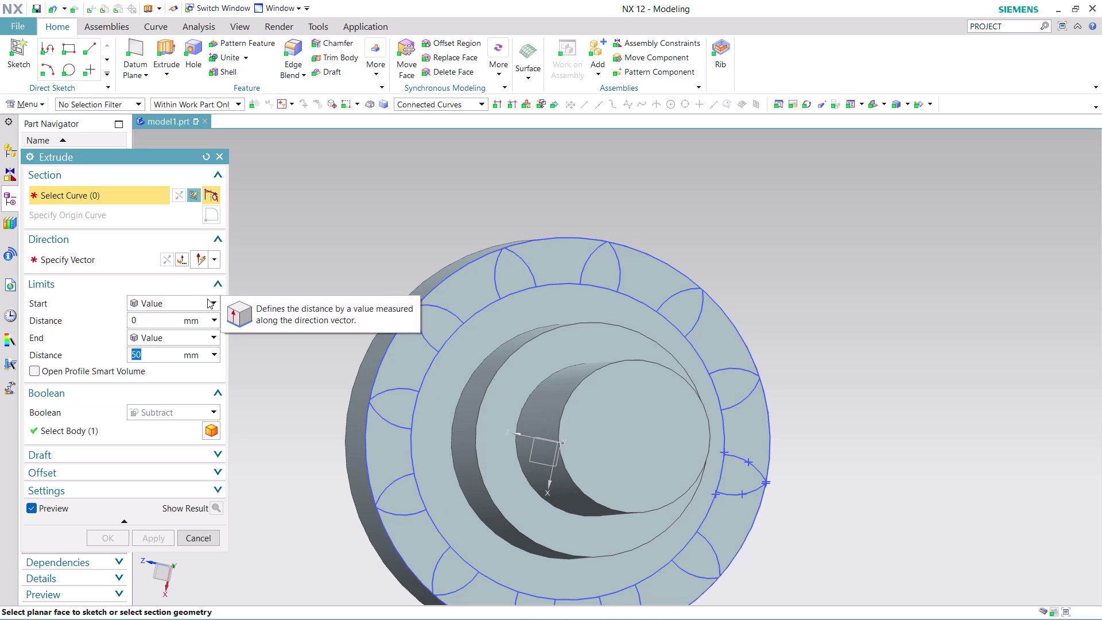
click(207, 299)
click(194, 330)
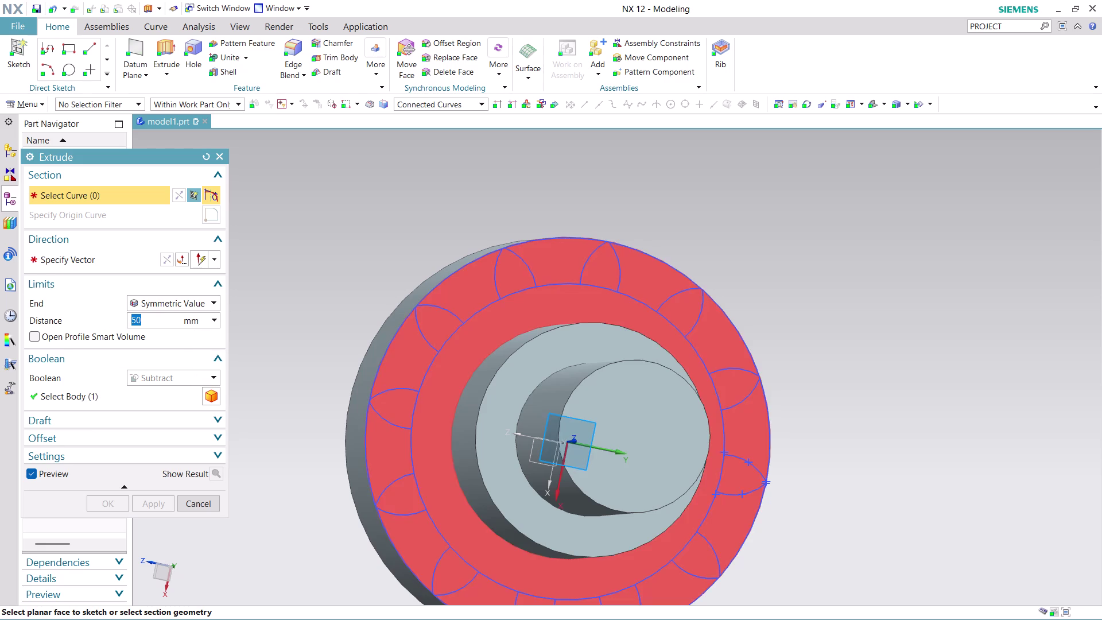
click(404, 388)
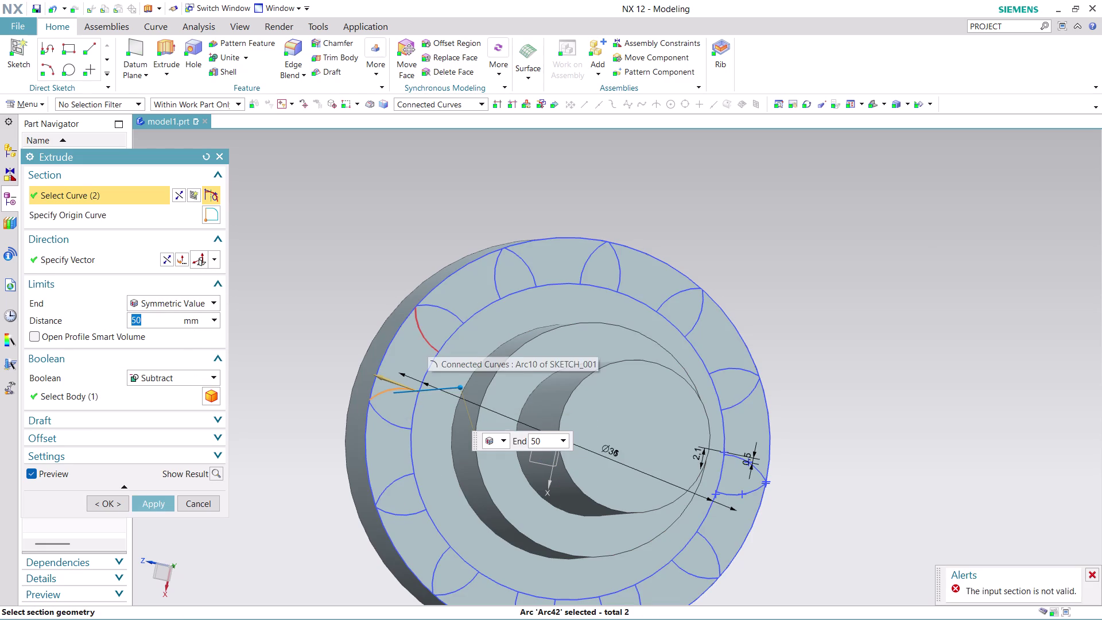
Add the remaining petal arcs to the section, using QuickPick for the overlapping flange arcs.
click(427, 342)
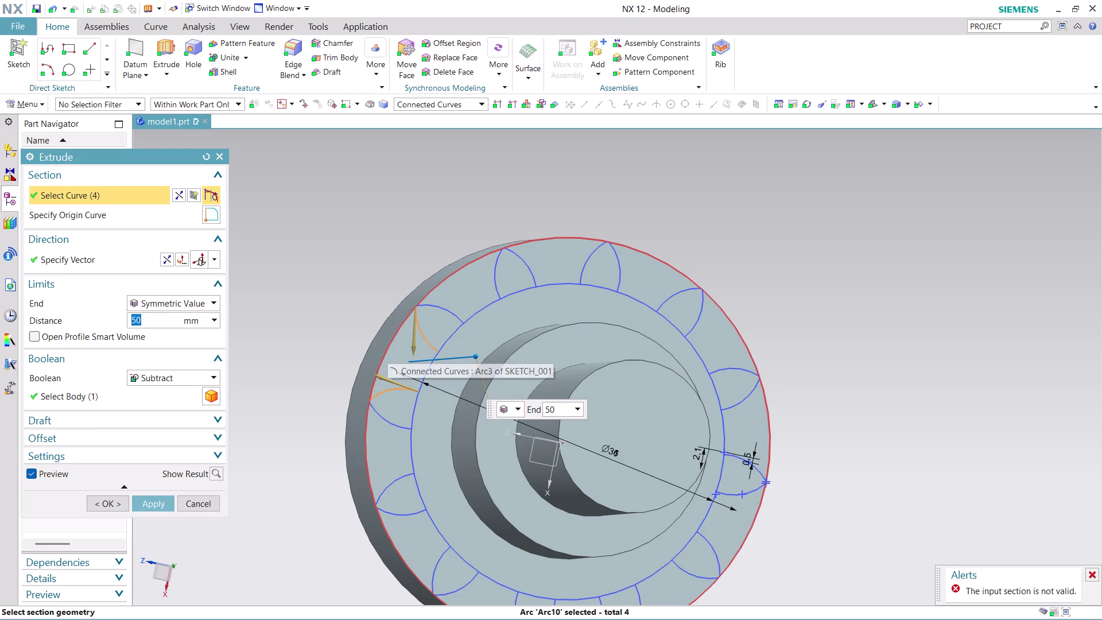
click(388, 349)
click(460, 362)
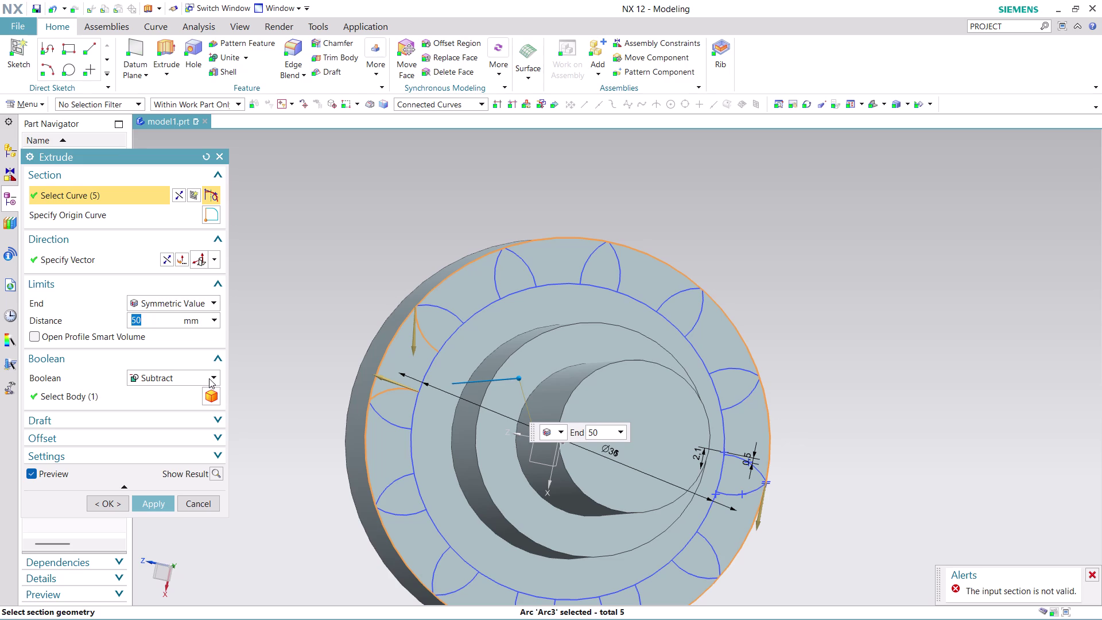
click(384, 422)
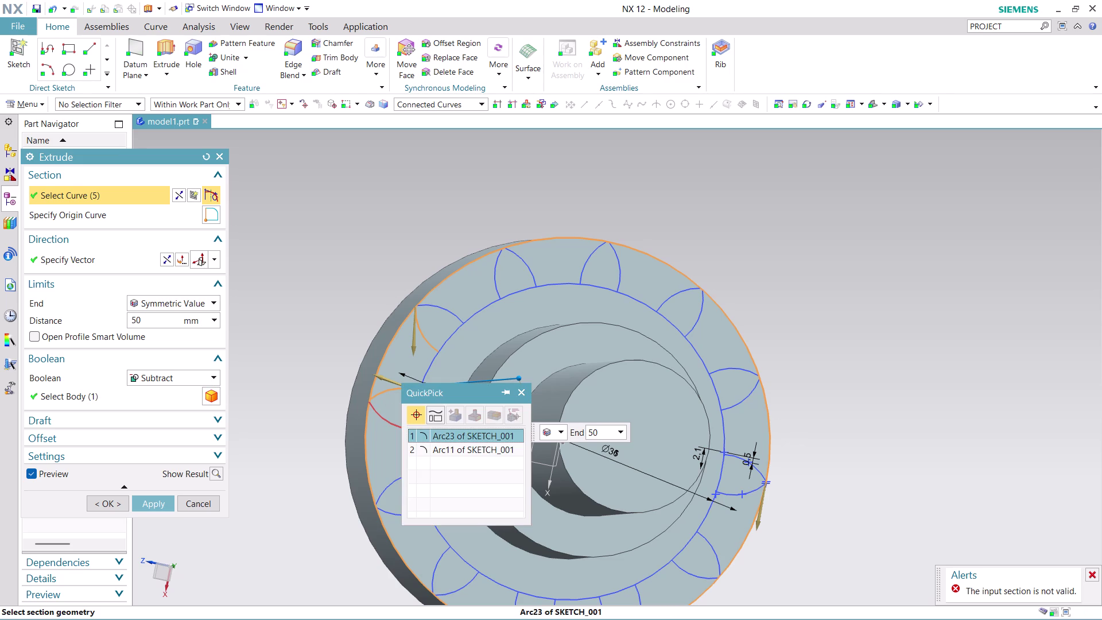
click(447, 436)
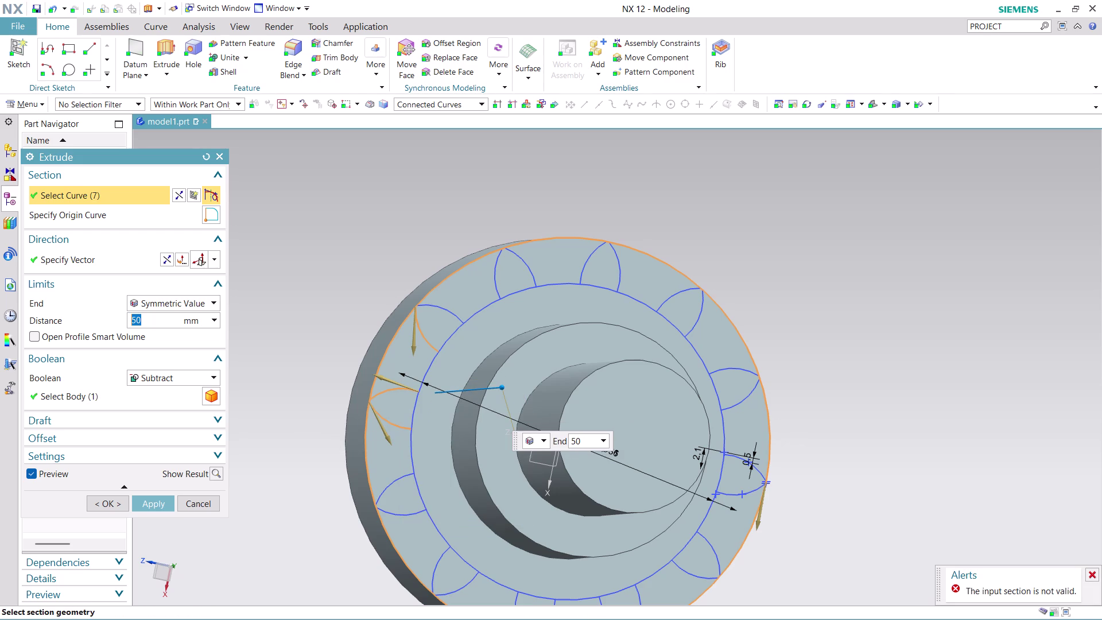
click(399, 478)
click(403, 516)
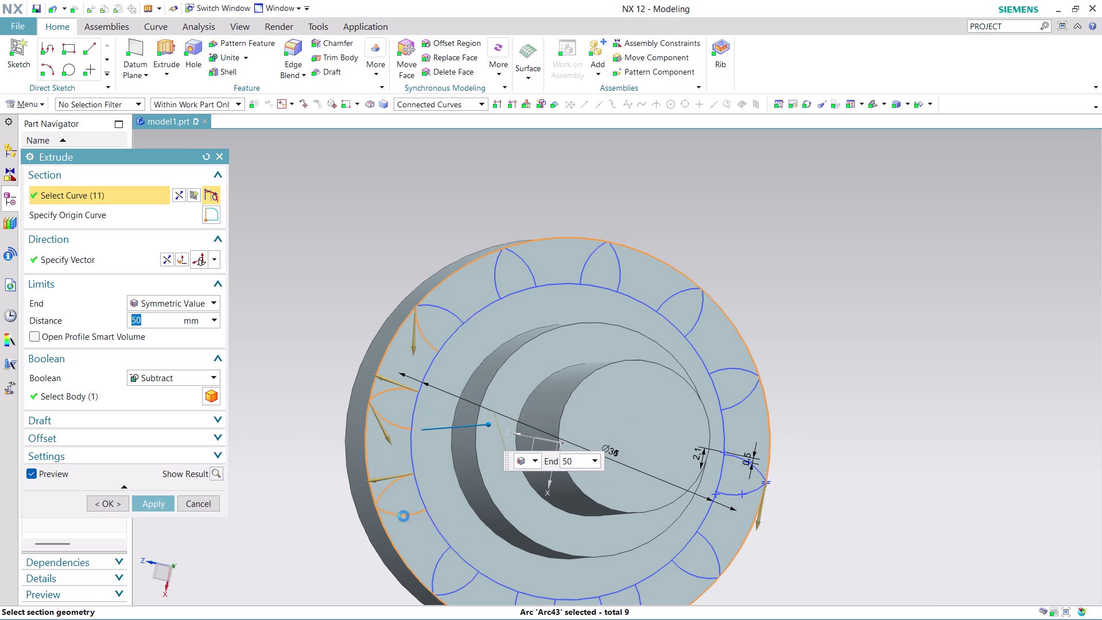
scroll(down, 3)
scroll(up, 3)
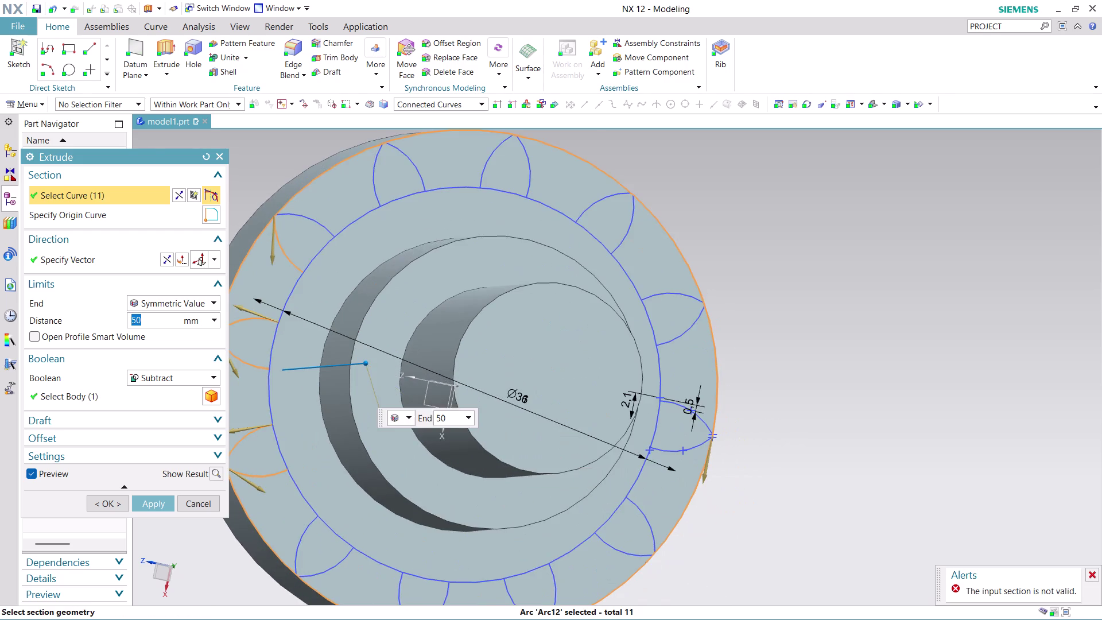
scroll(up, 3)
scroll(down, 3)
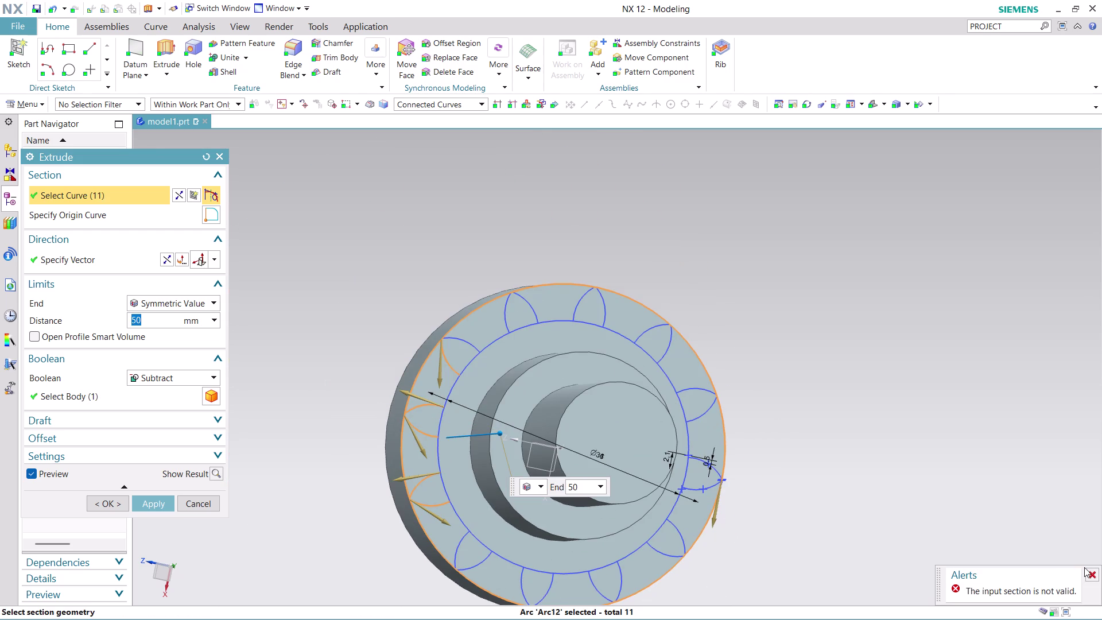
Dismiss the invalid-section alert, try Apply, then cancel the Extrude dialog.
click(1087, 572)
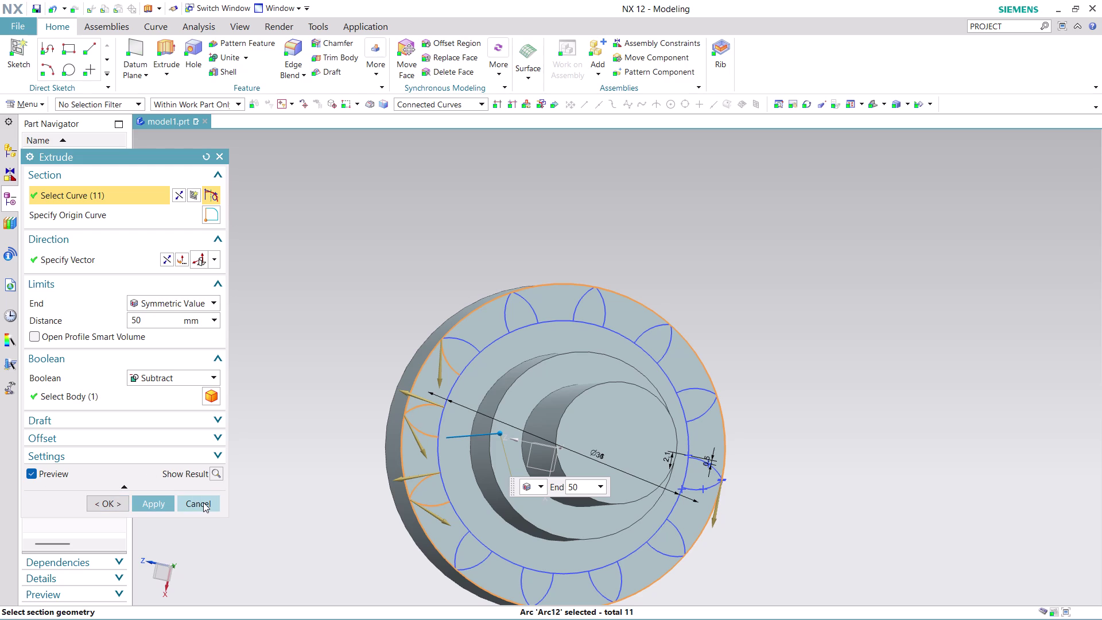
click(148, 501)
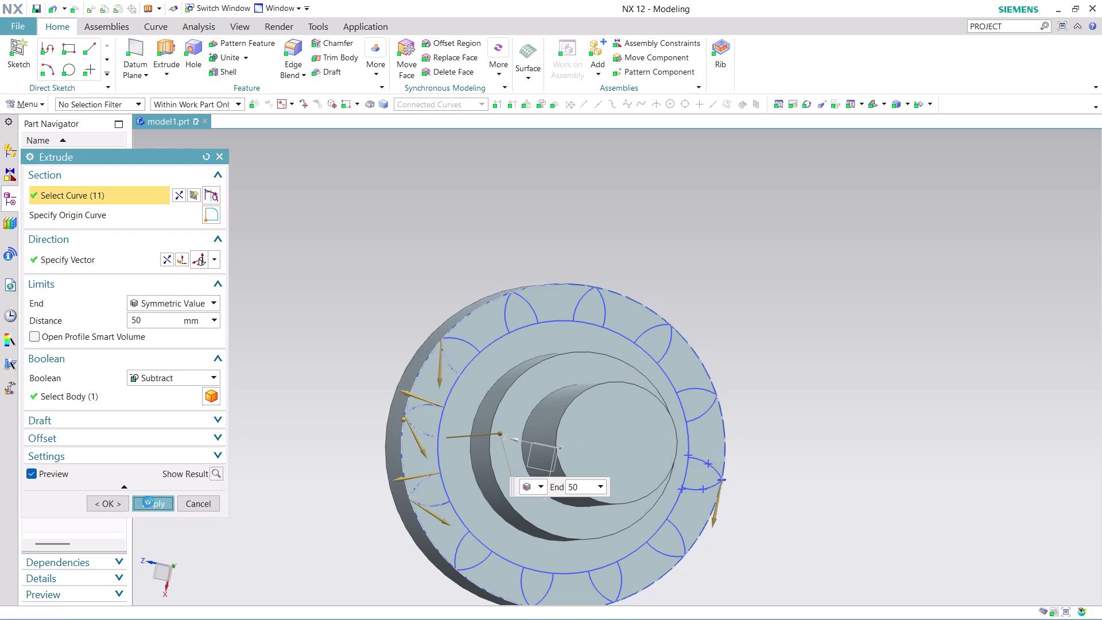
click(562, 336)
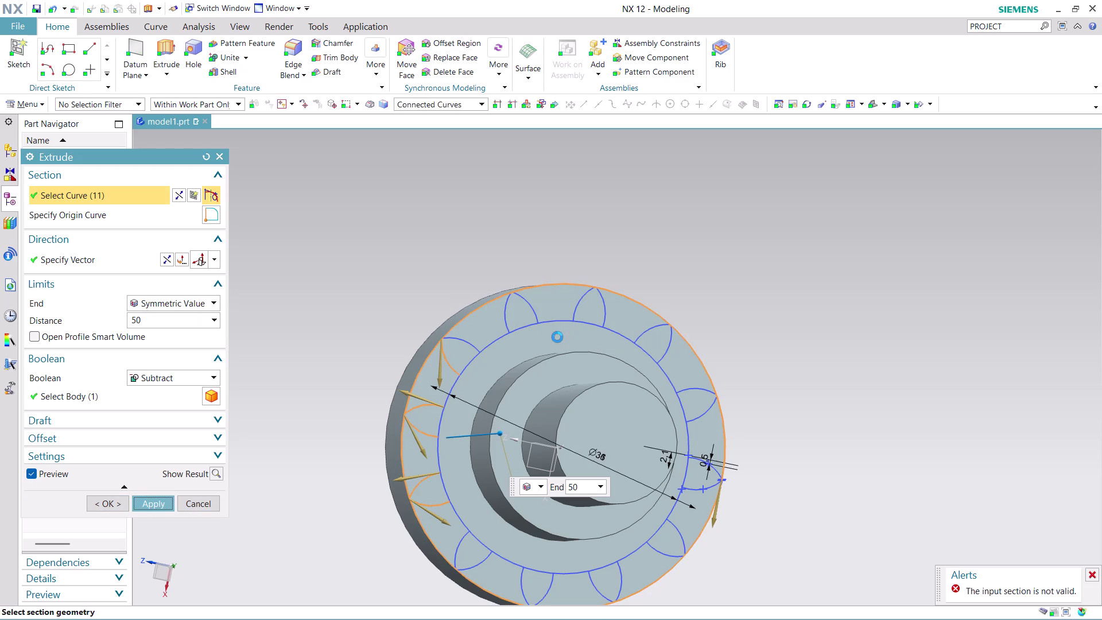
click(193, 506)
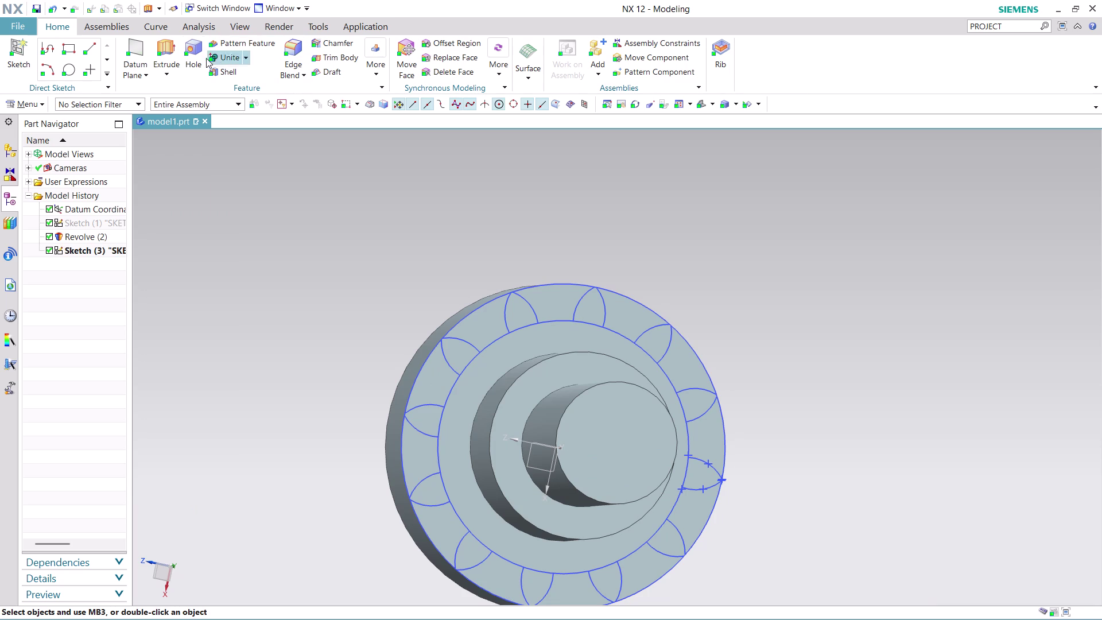
Start a new extrude and browse the end limit options, leaving it at Value.
click(157, 38)
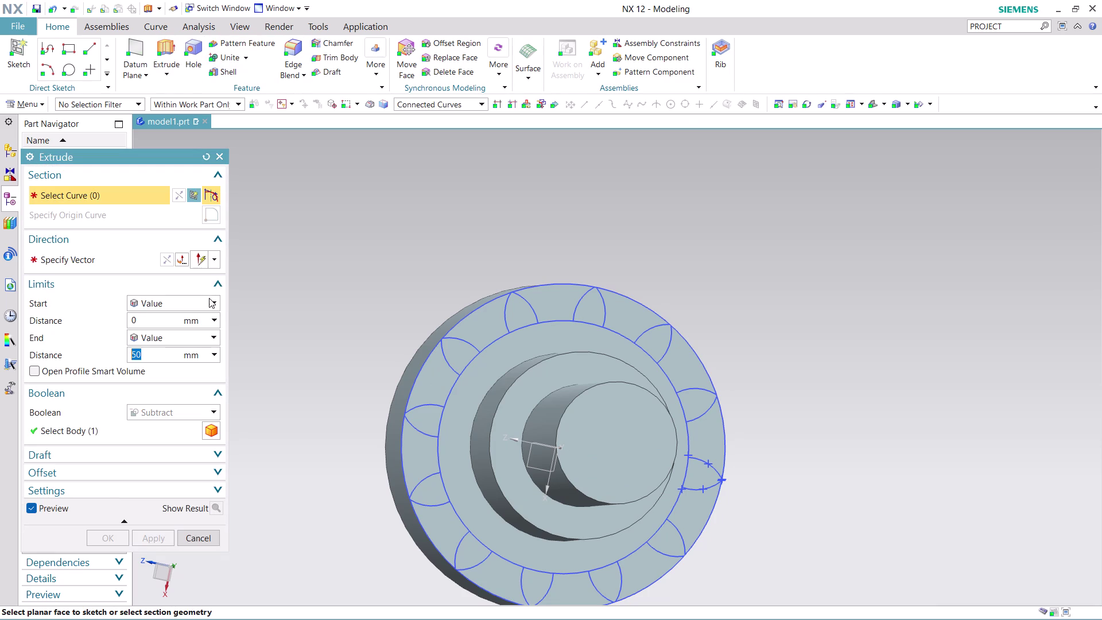
click(209, 301)
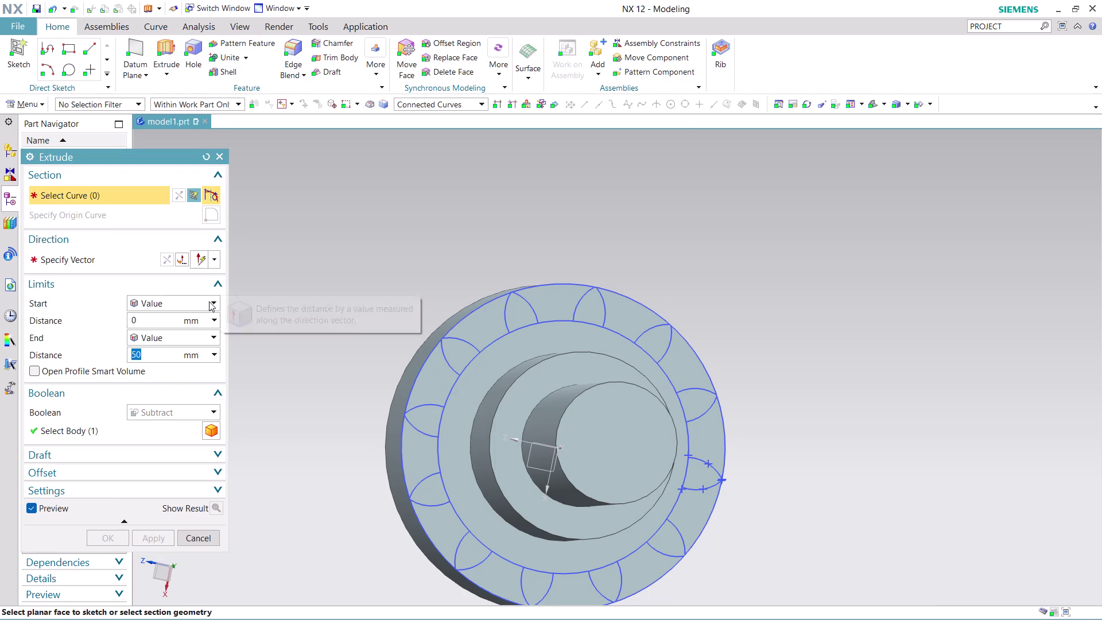
click(209, 301)
click(202, 335)
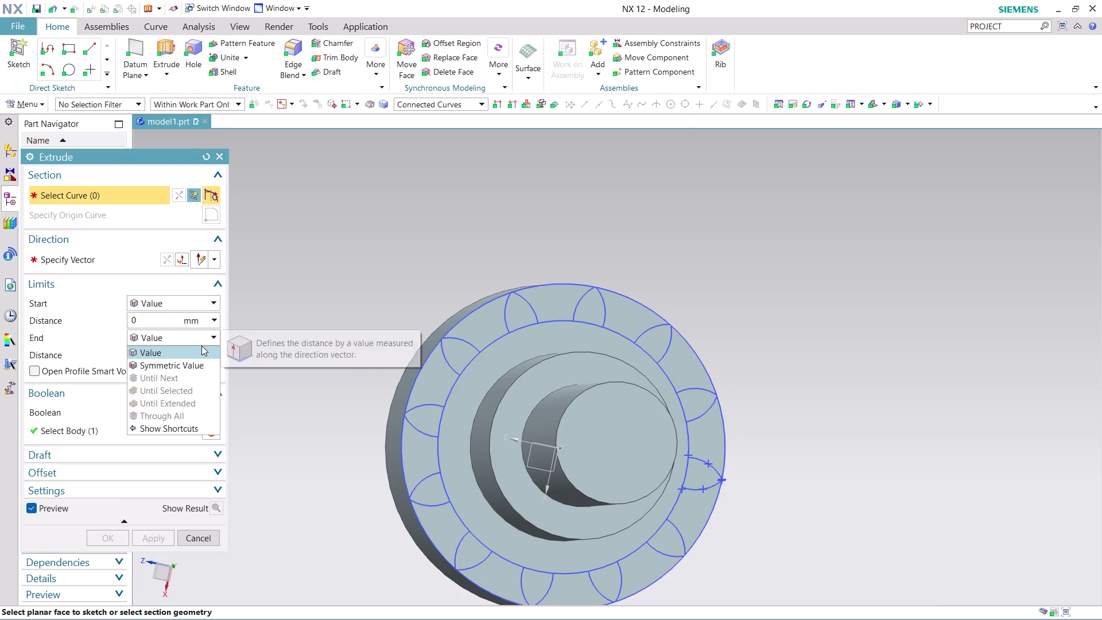
click(200, 337)
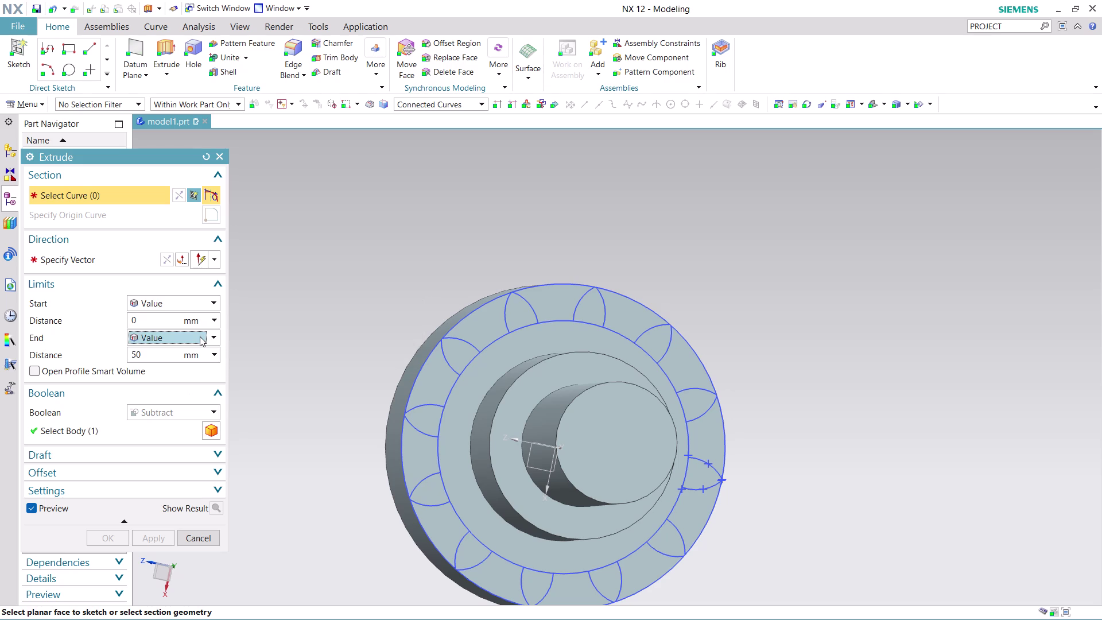
click(214, 338)
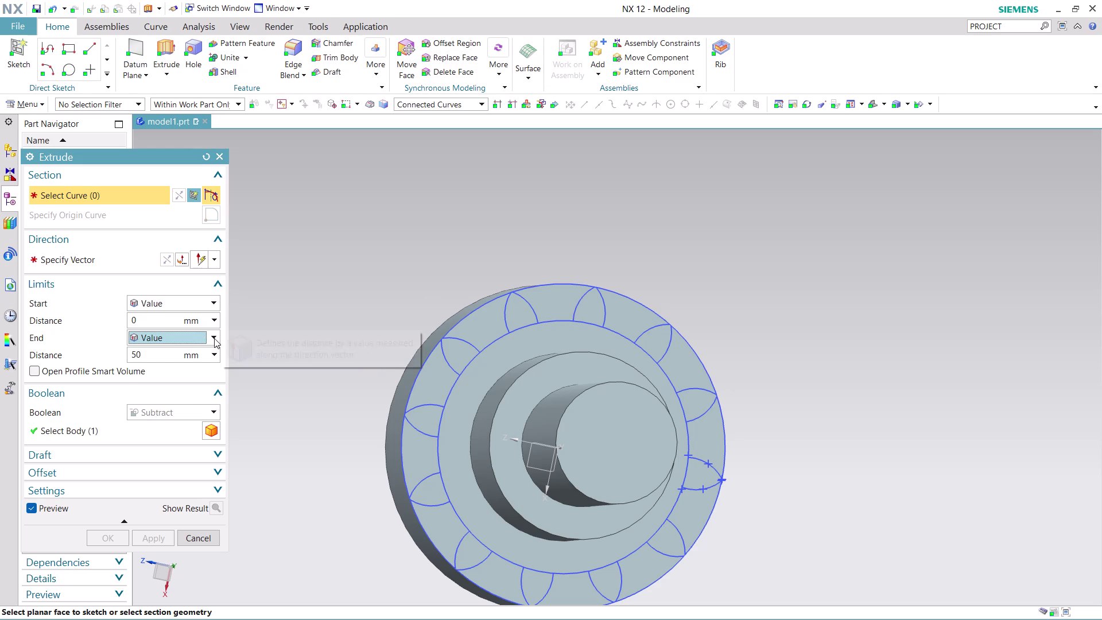
click(214, 338)
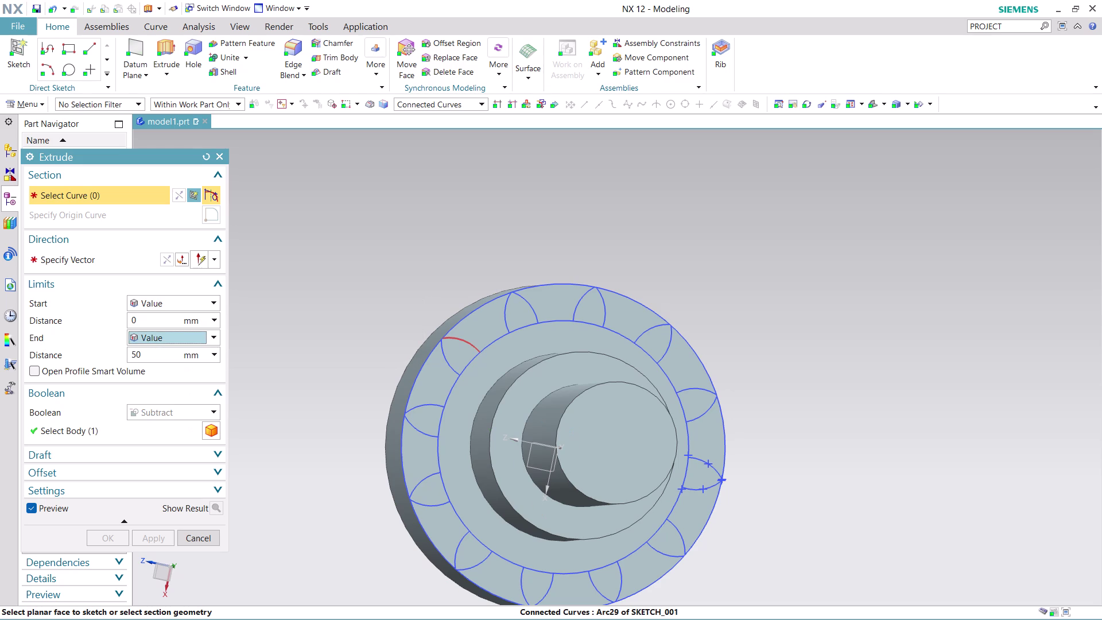
Pick four petal arcs on the flange and set the end limit to Until Next.
click(451, 365)
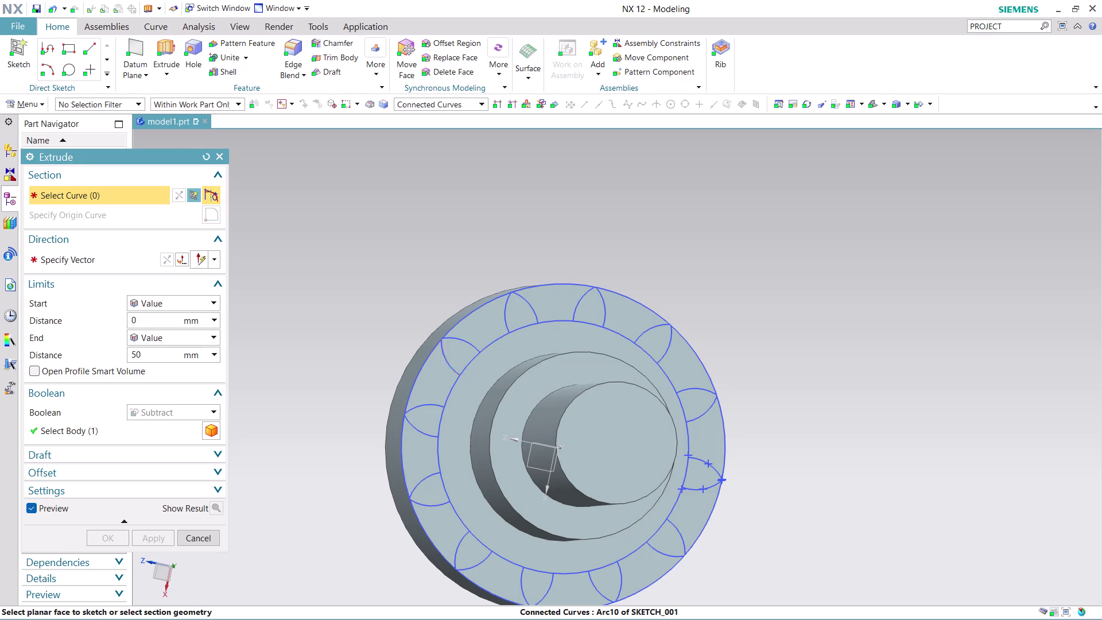
click(431, 405)
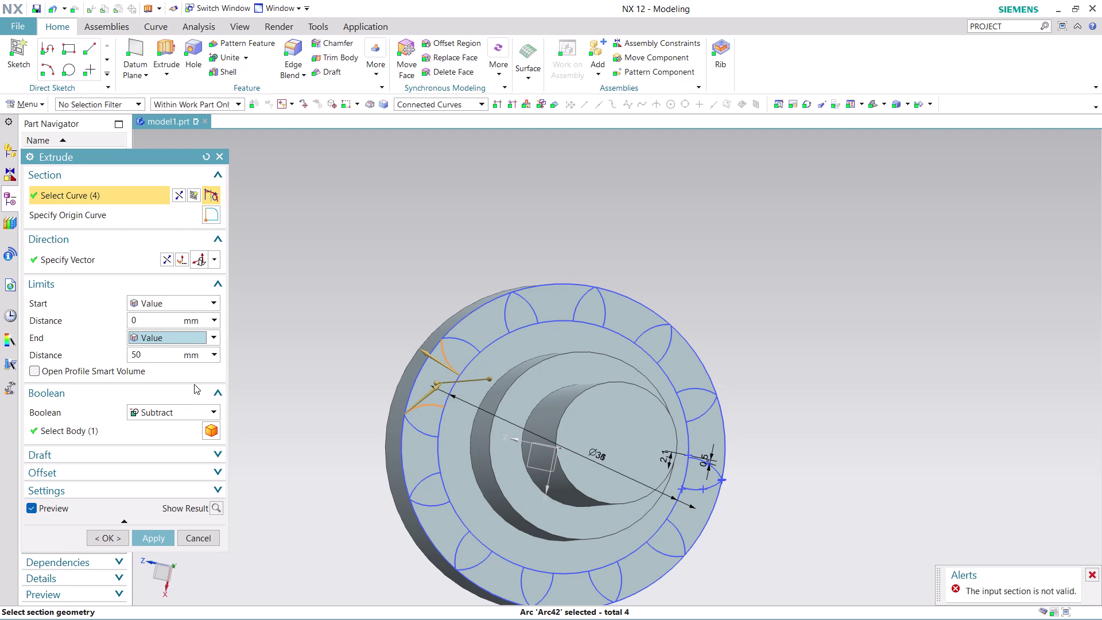
click(215, 338)
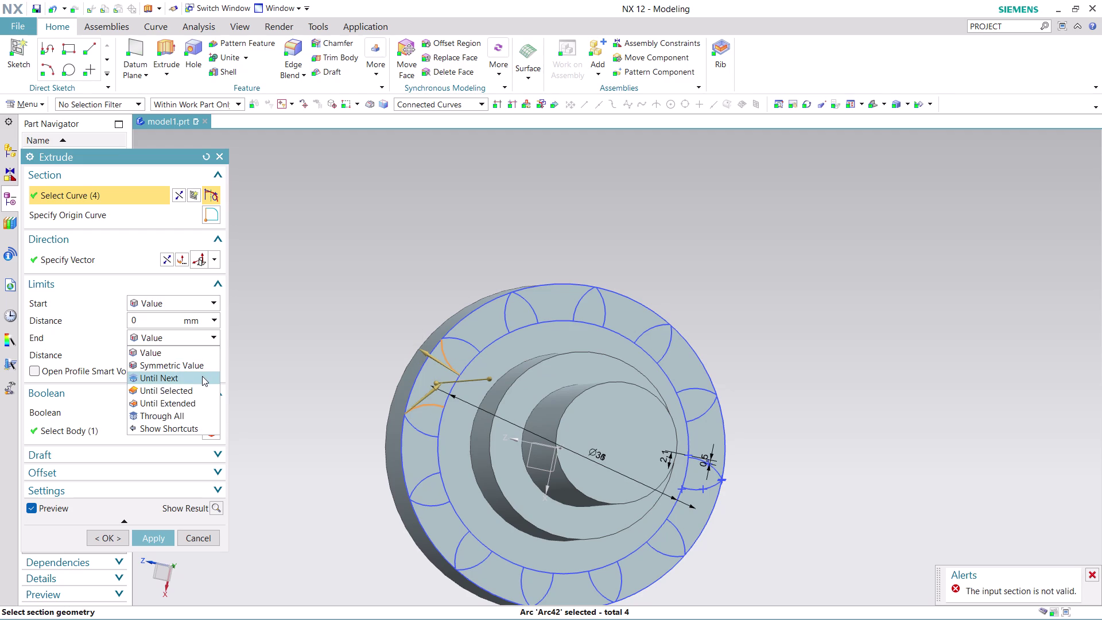
click(202, 376)
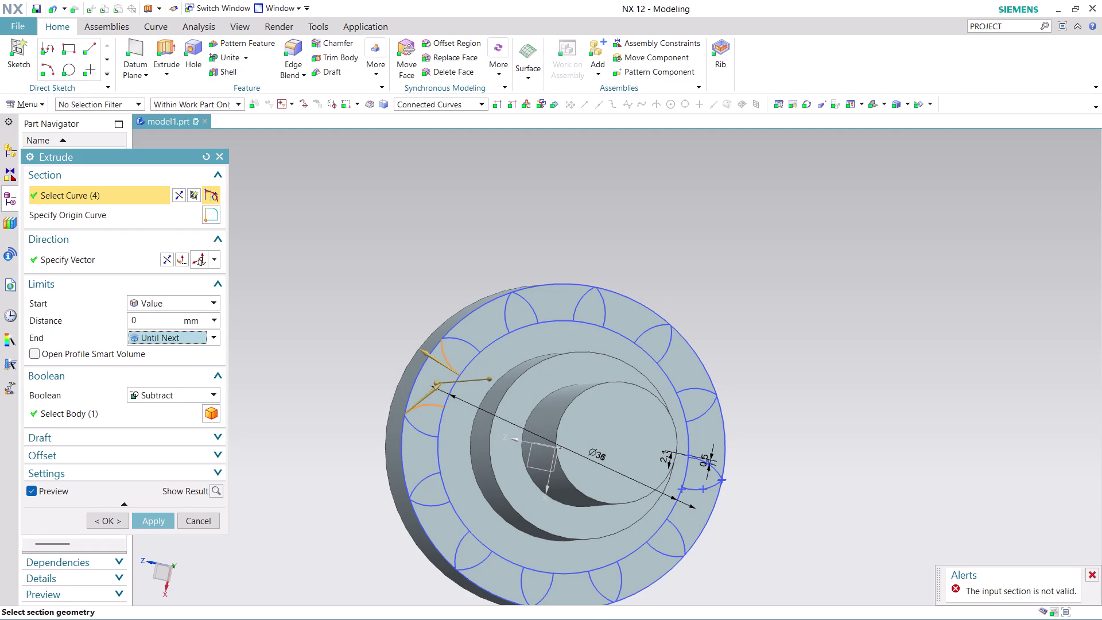
middle_drag(874, 341, 922, 339)
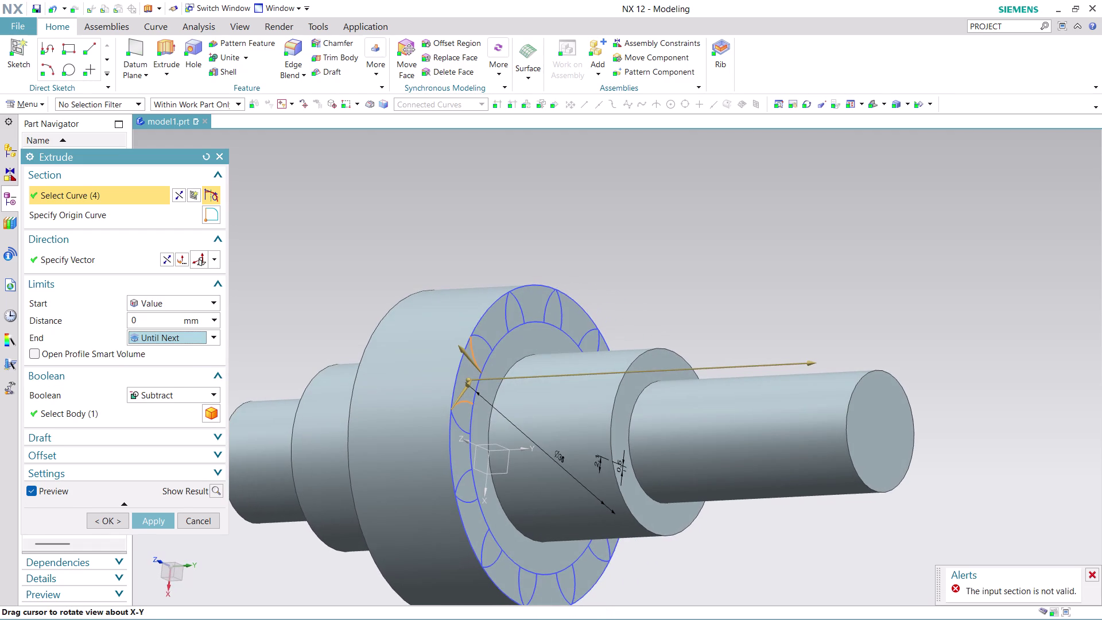
Reverse the extrude direction, orbit to inspect the flange, then cancel the four-arc extrude.
click(169, 261)
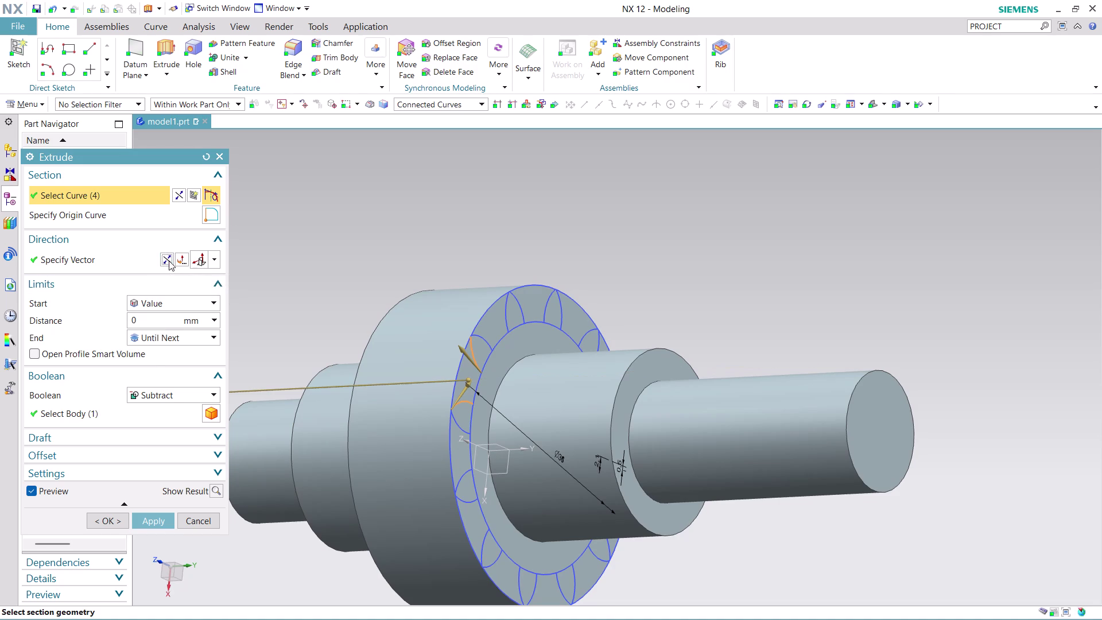
middle_drag(765, 310, 691, 312)
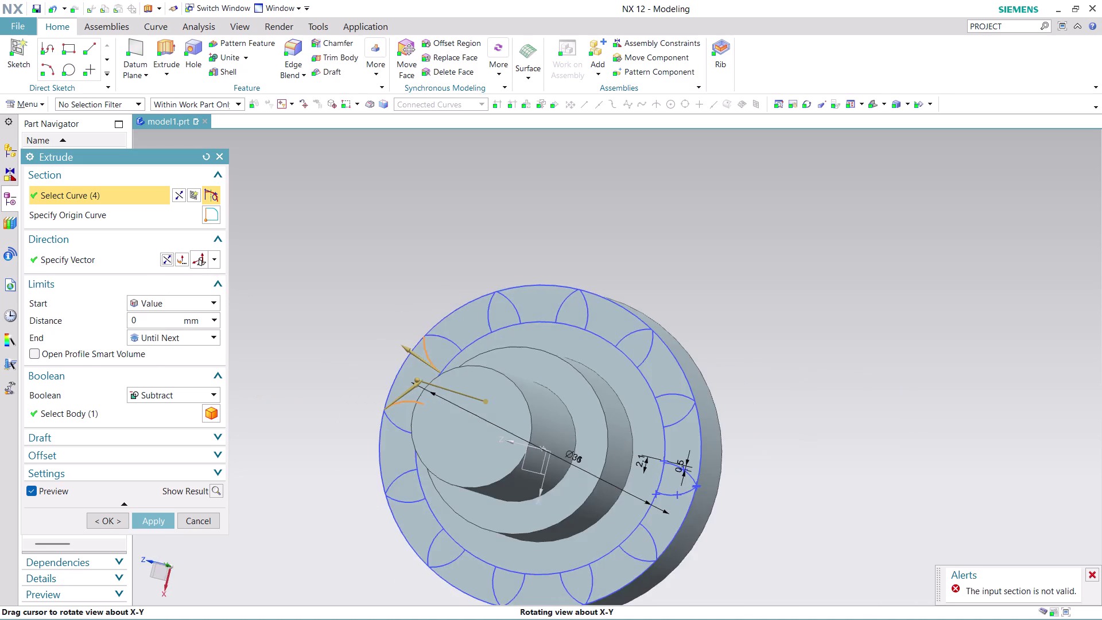
middle_drag(692, 312, 709, 326)
middle_click(711, 327)
middle_drag(717, 324, 722, 319)
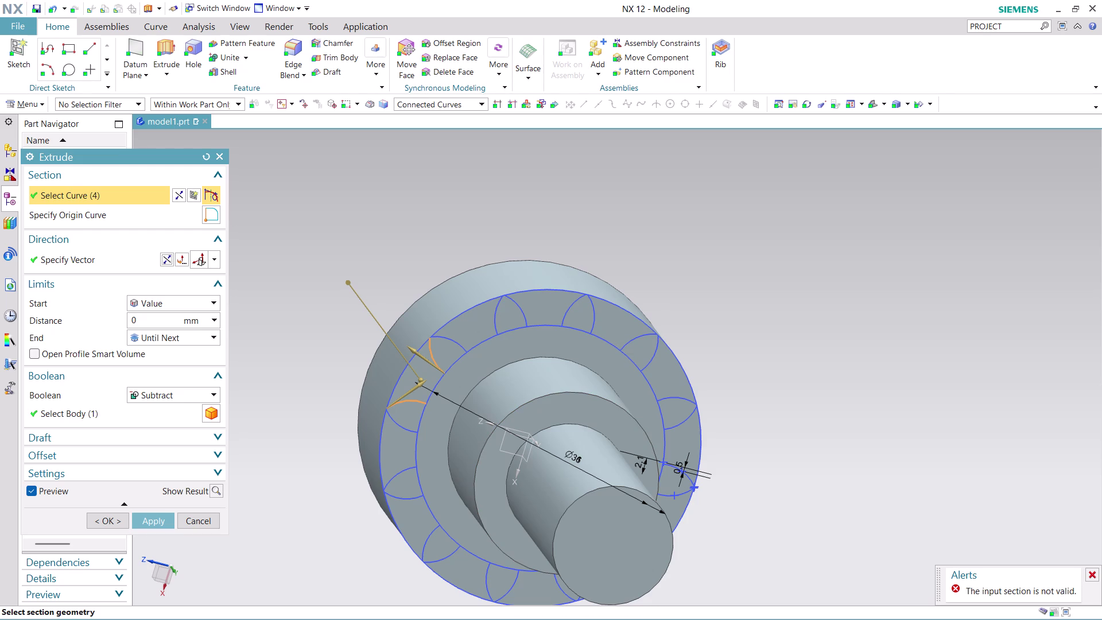
scroll(up, 3)
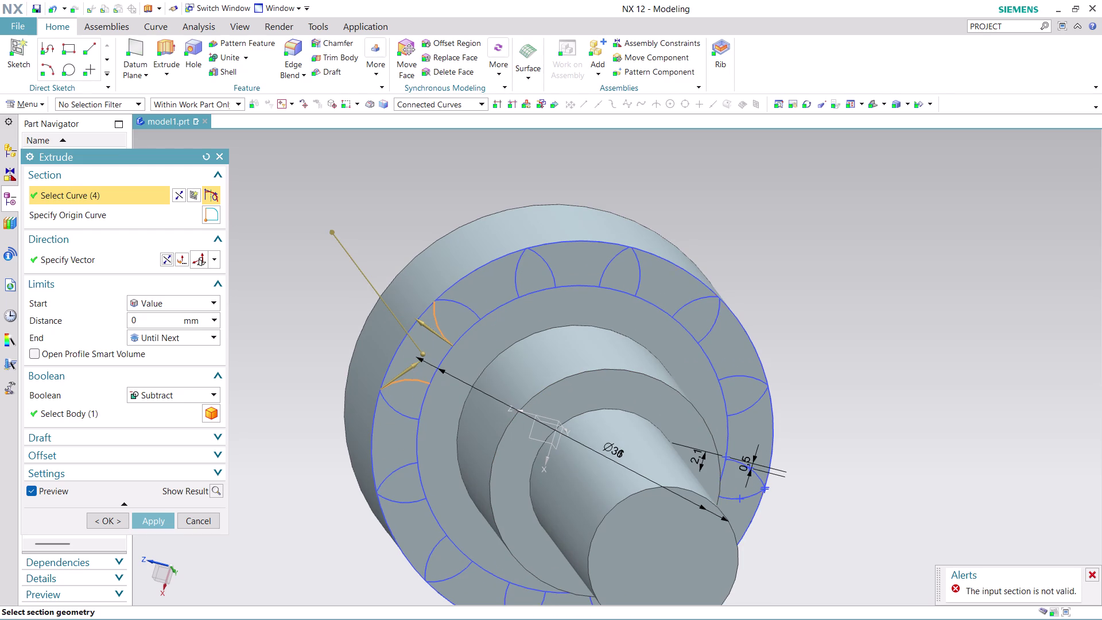
click(204, 516)
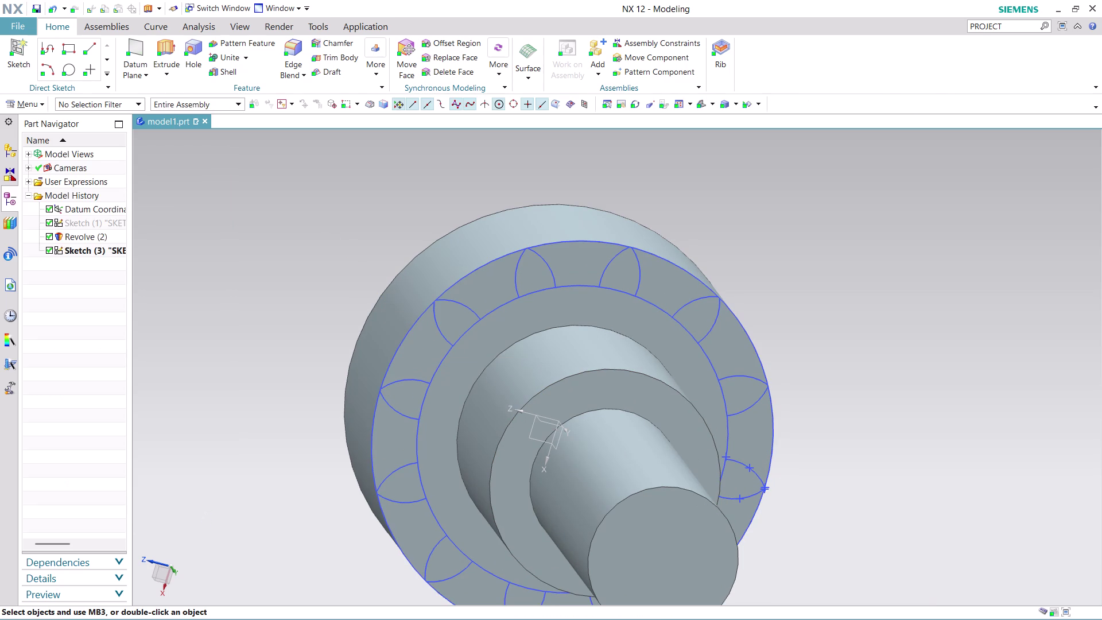